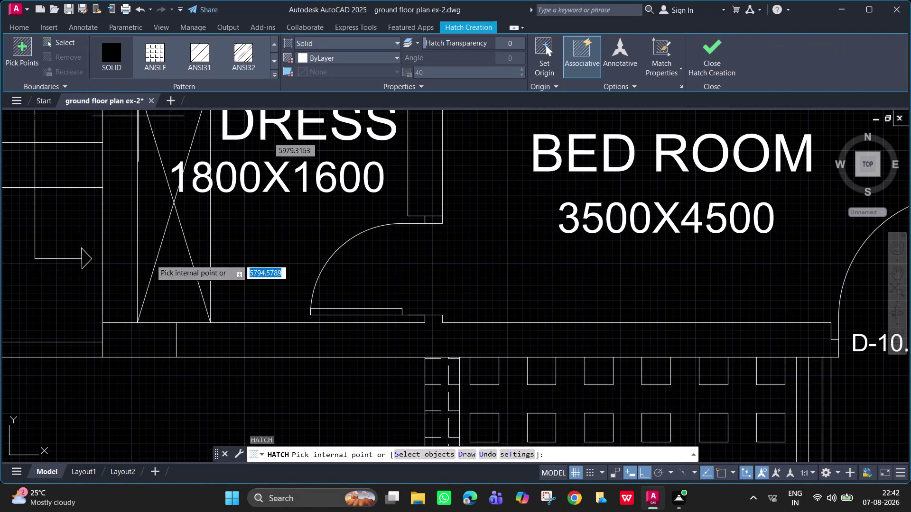
Abandon and undo the attempted fill of the long wall band.
click(145, 347)
key(Escape)
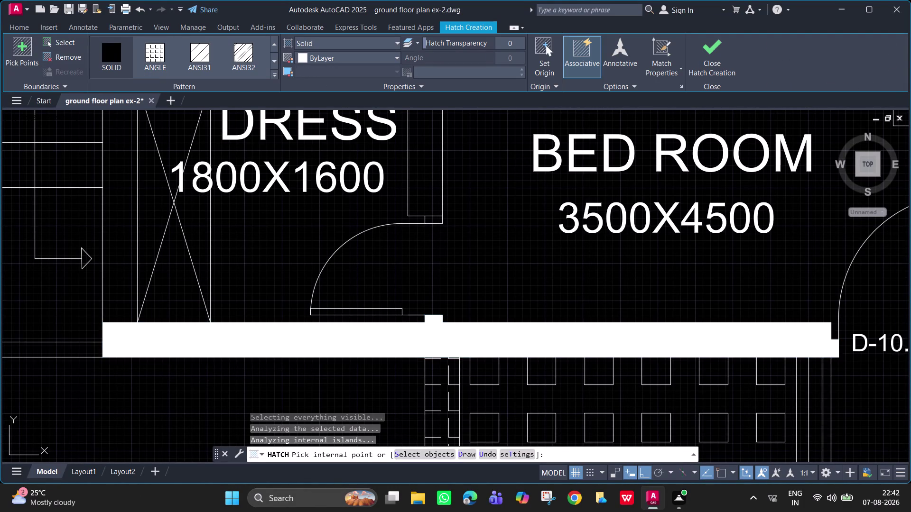
key(Escape)
key(Escape)
key(ctrl+z)
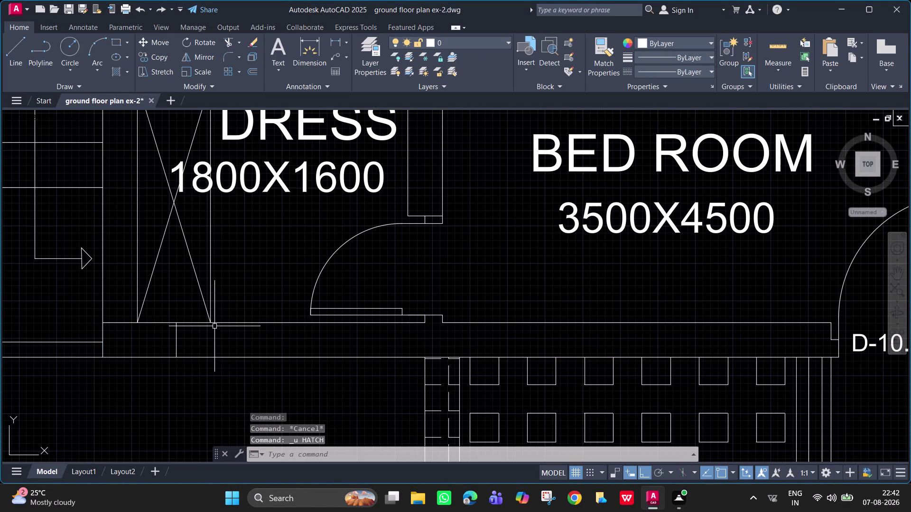
Extend a wall line at the zoomed-in wall corner with EX.
scroll(up, 3)
scroll(up, 3)
middle_drag(76, 351, 174, 375)
key(Escape)
key(e)
key(x)
key(space)
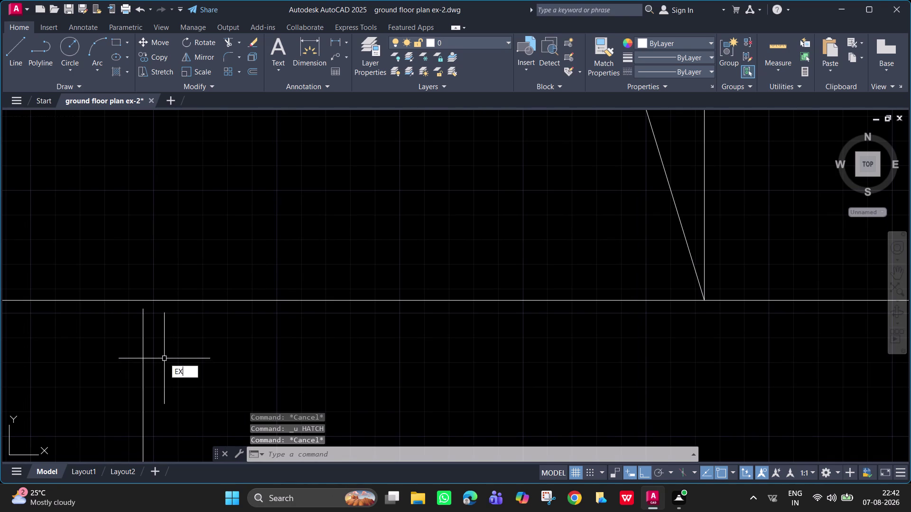
click(141, 340)
scroll(down, 3)
middle_drag(153, 386, 192, 189)
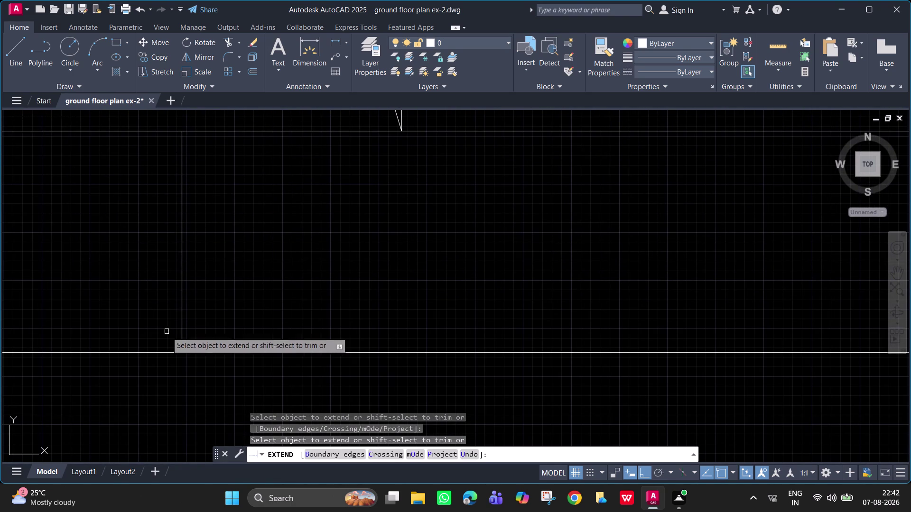
key(Escape)
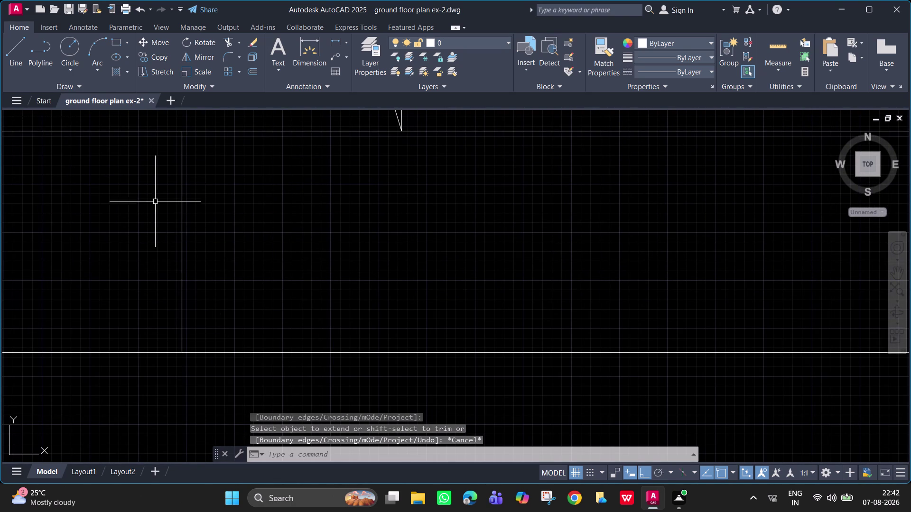
Fill the small wall gap below the dress room with a SOLID hatch.
text(H)
key(space)
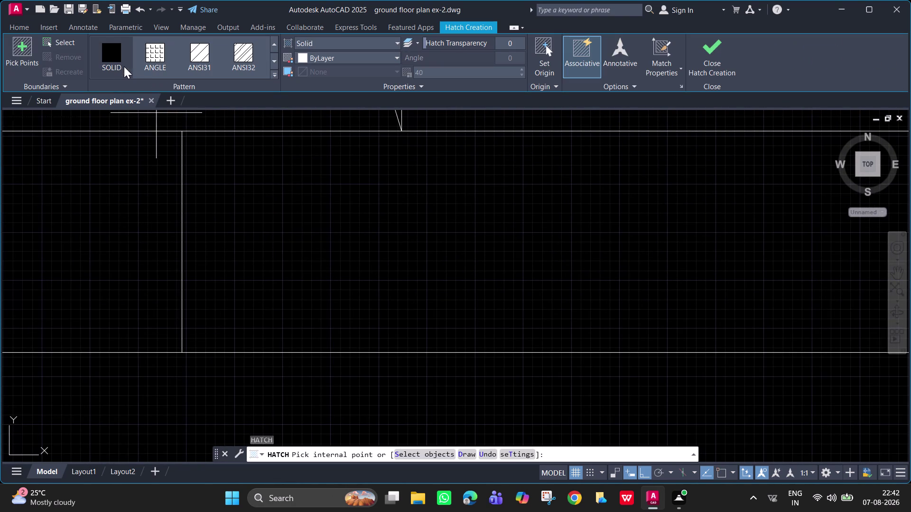
click(114, 62)
click(138, 217)
scroll(down, 3)
key(Escape)
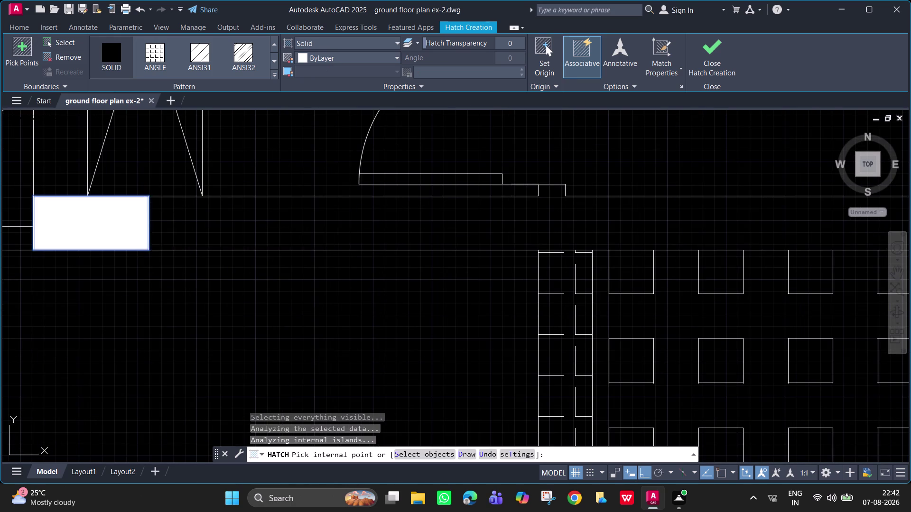
Pan across the plan to the bed room wall beside the wash basin.
scroll(down, 3)
middle_drag(447, 265, 385, 290)
middle_drag(697, 267, 550, 263)
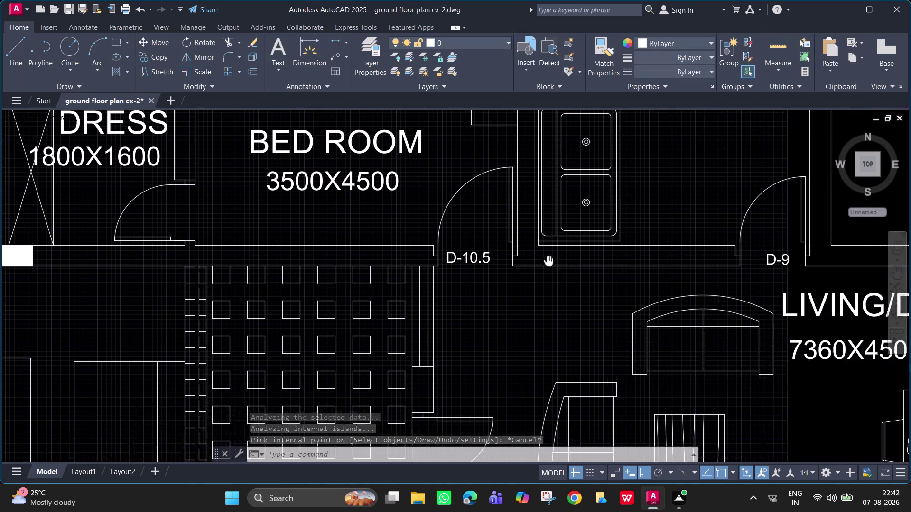
middle_drag(550, 263, 529, 343)
scroll(up, 3)
middle_drag(491, 334, 467, 379)
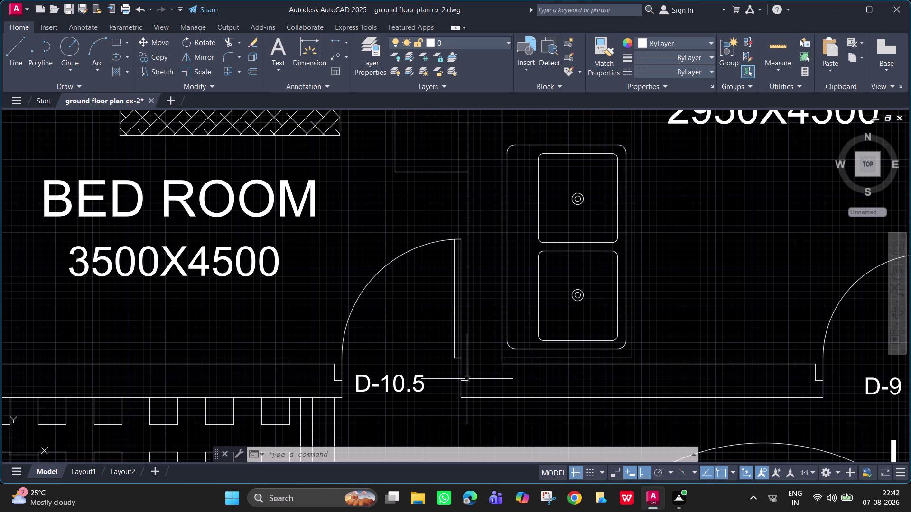
Draw a short wall line starting 260 from the wall corner, using TK tracking.
text(L TK)
key(space)
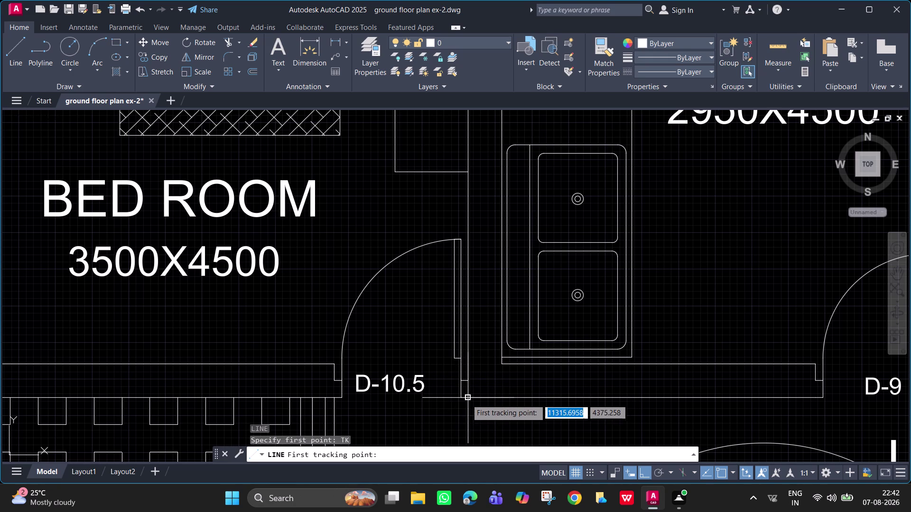
click(502, 364)
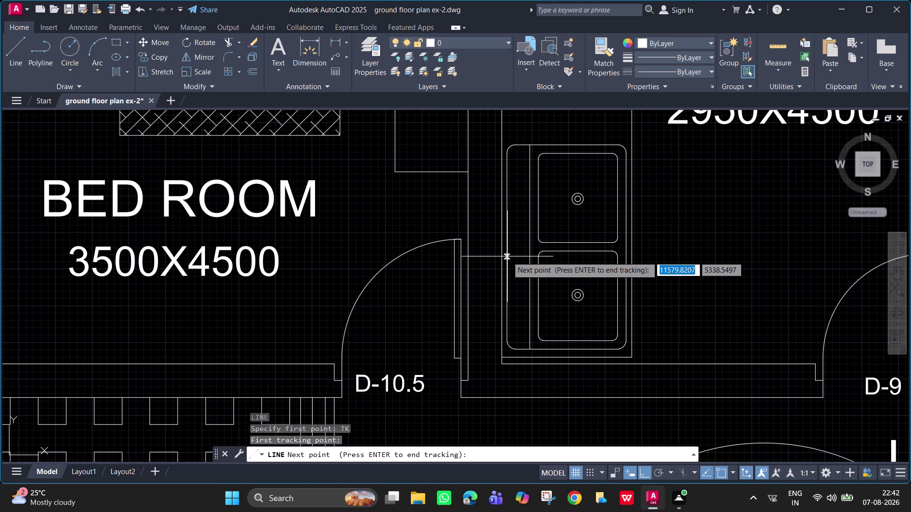
text(260)
key(Return)
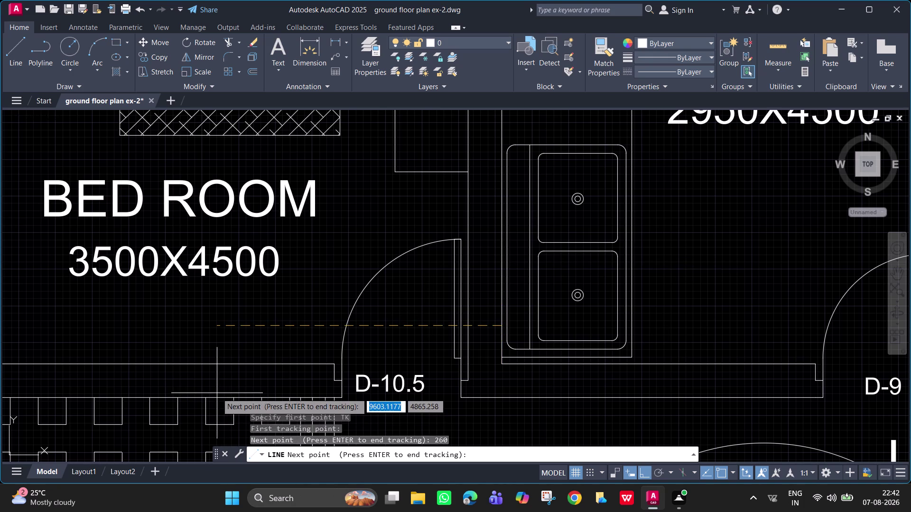
key(Return)
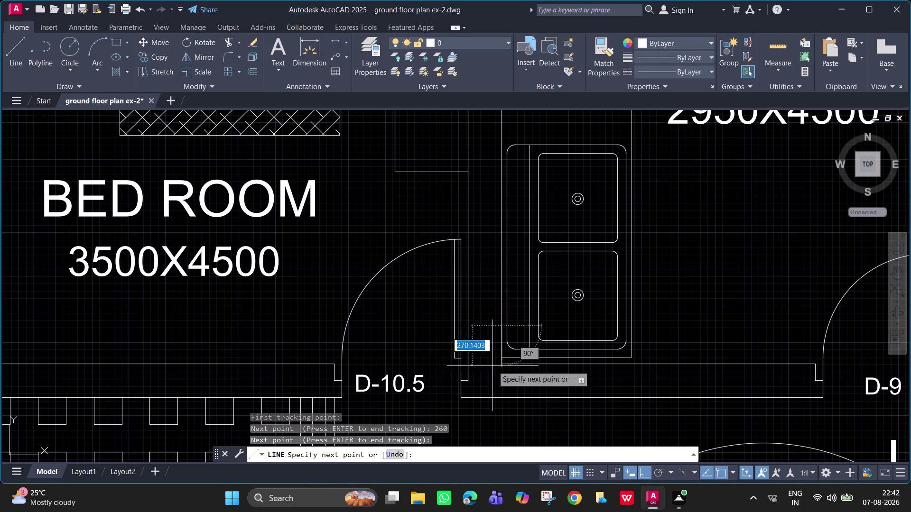
click(466, 325)
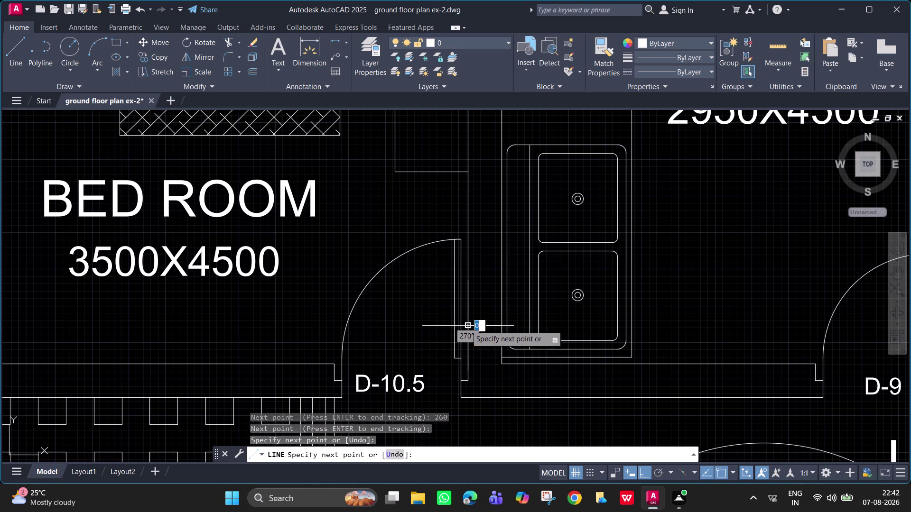
key(space)
Extend the new line to the wall and a wall line down to the D-9 opening.
key(e)
key(x)
key(space)
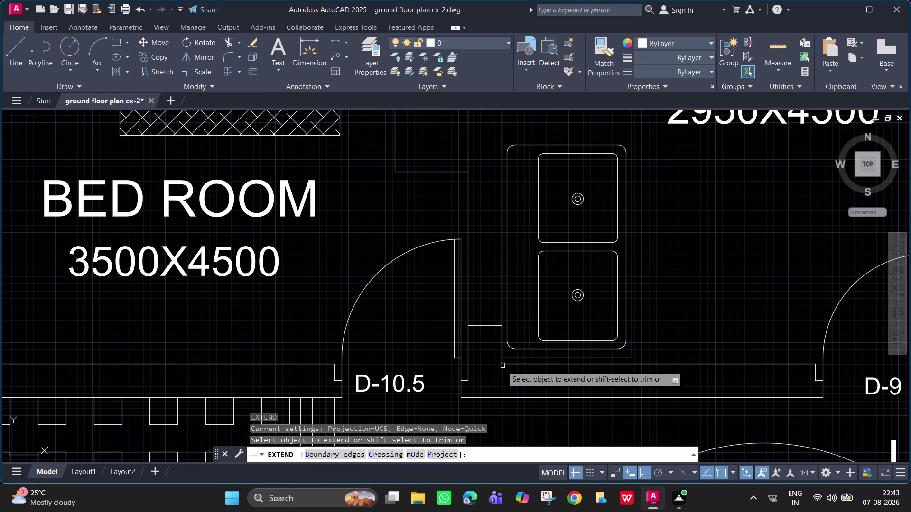
click(500, 349)
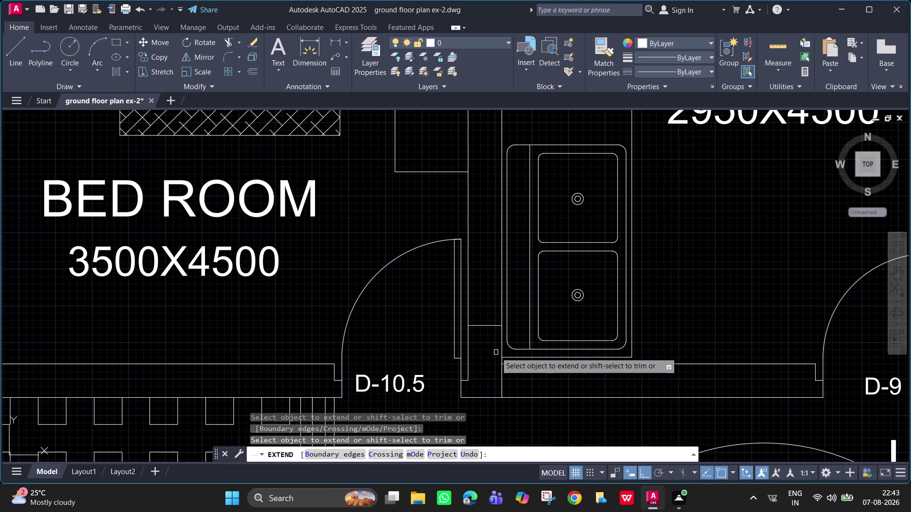
middle_drag(565, 336, 4, 279)
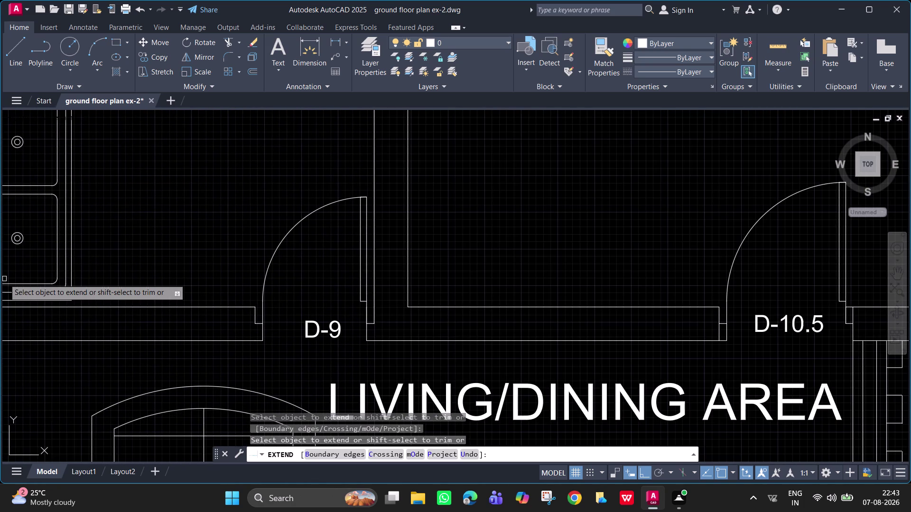
click(407, 296)
key(space)
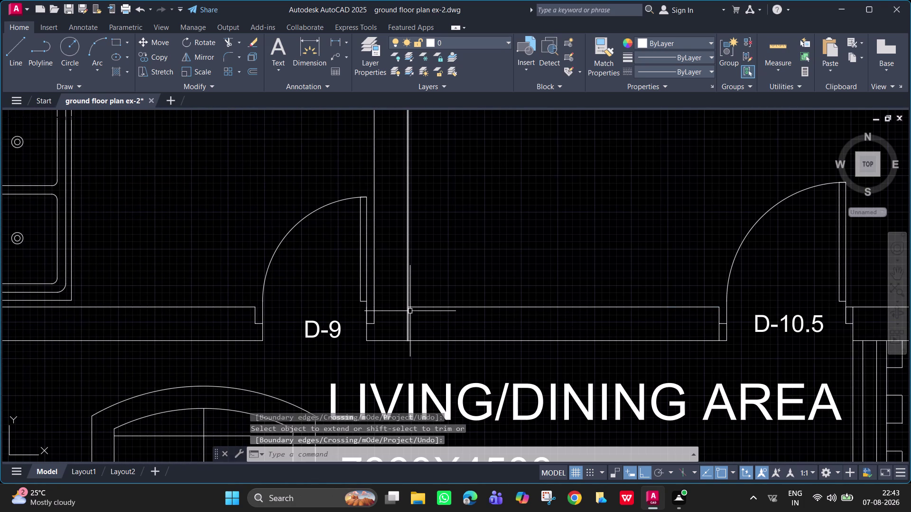
Close the wall end beside door D-9 with a line 260 from the corner.
key(l)
key(space)
text(TK)
key(space)
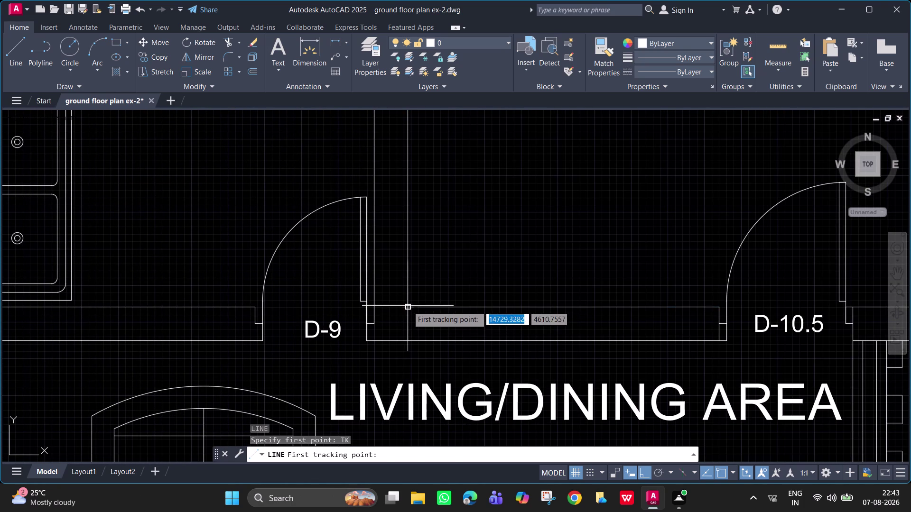
click(407, 306)
text(260)
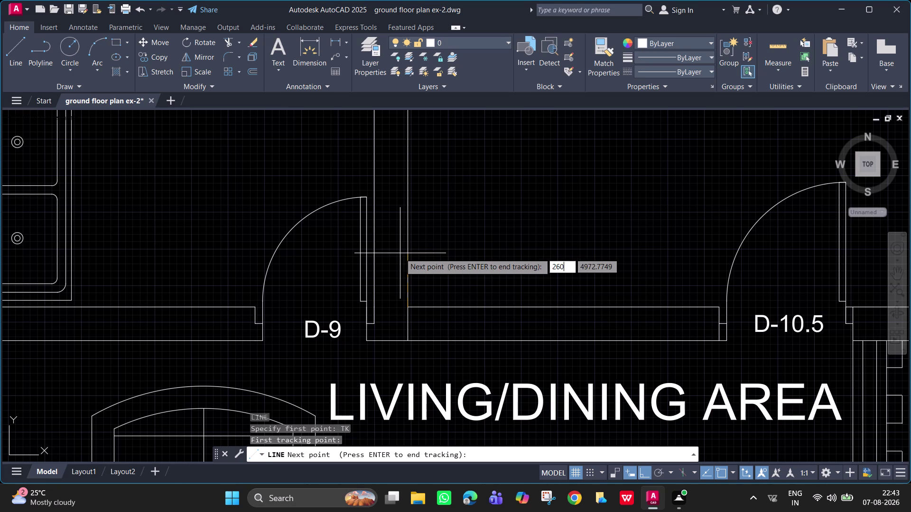
key(Return)
key(Return)
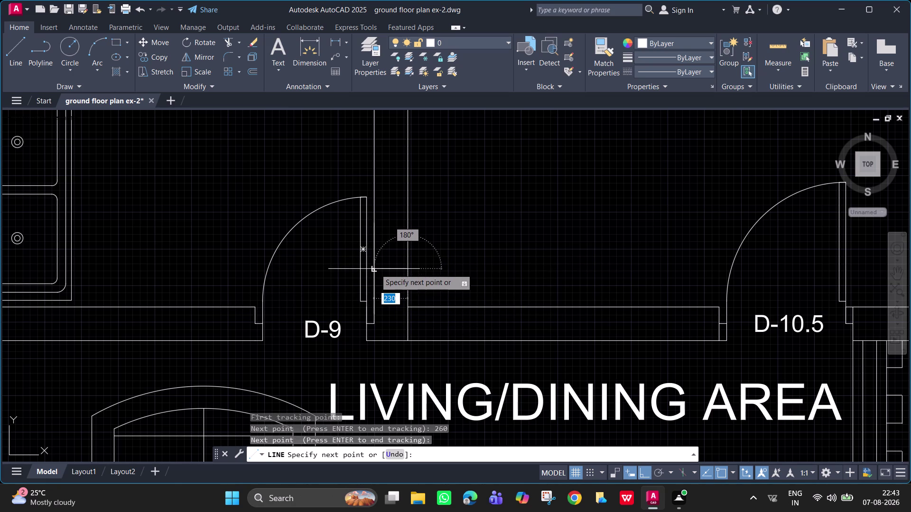
click(376, 269)
key(space)
Pan along the living area wall to the next D-10.5 door.
scroll(down, 3)
middle_drag(524, 287, 488, 280)
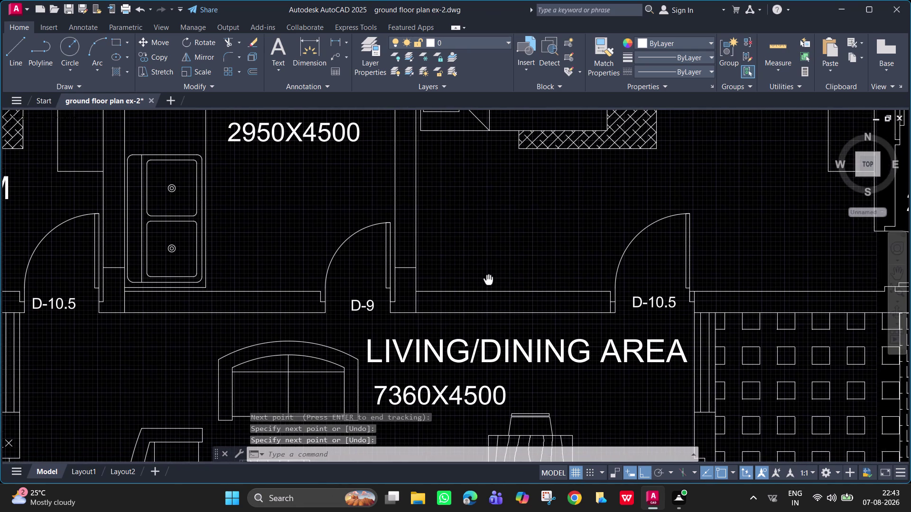
middle_drag(489, 280, 463, 277)
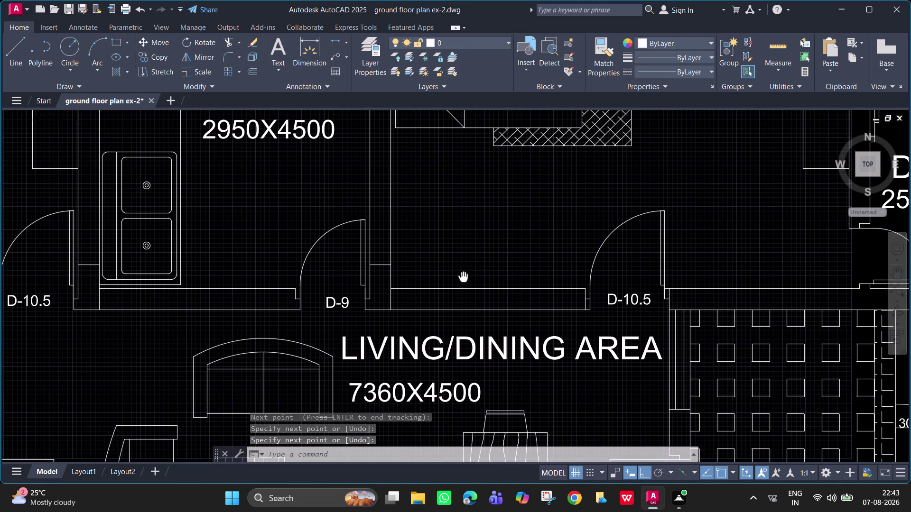
middle_drag(463, 277, 192, 288)
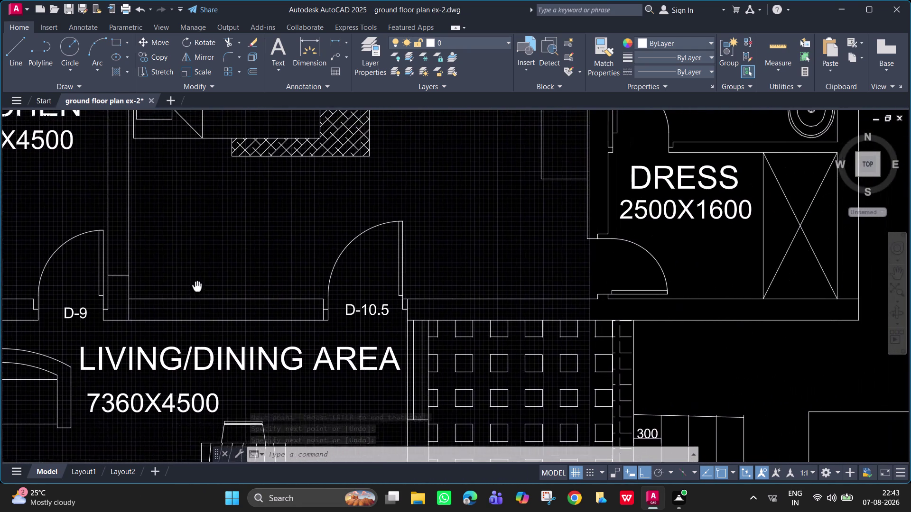
middle_drag(191, 288, 158, 301)
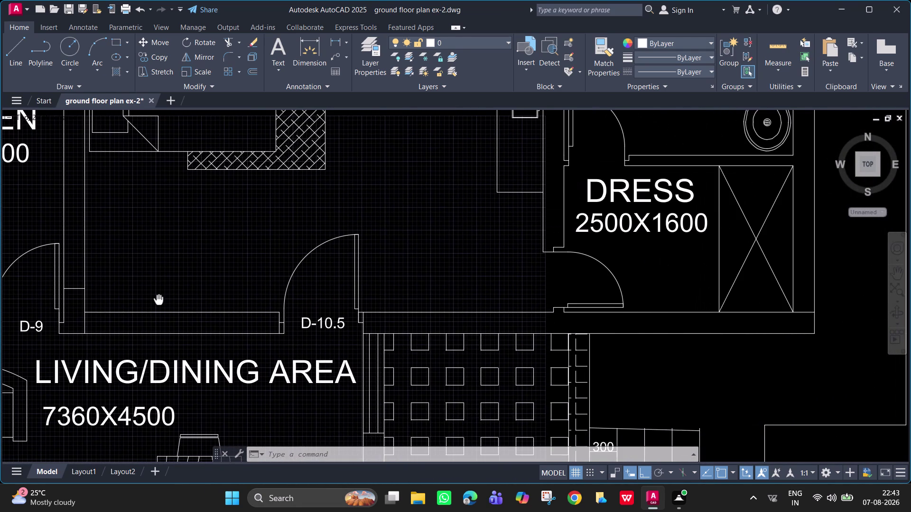
middle_drag(159, 300, 143, 300)
scroll(up, 3)
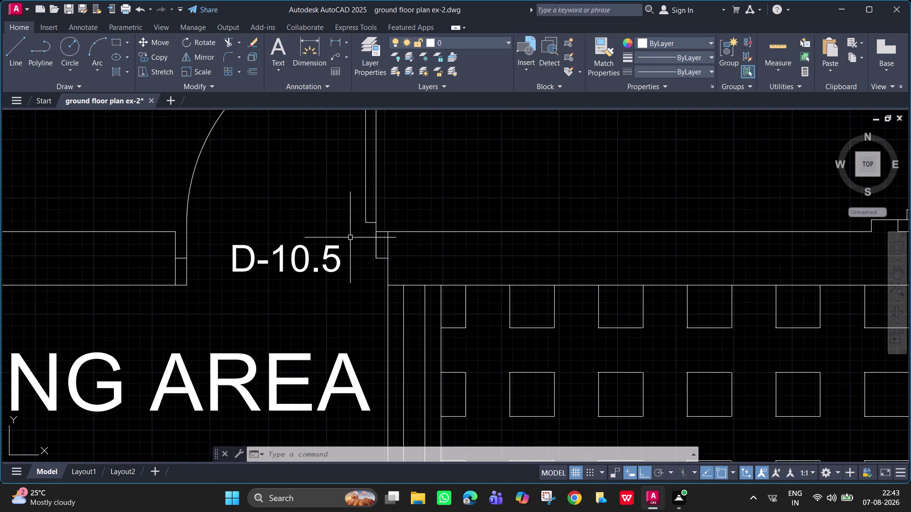
Begin a line tracked 260 from a corner, then cancel it.
key(l)
key(space)
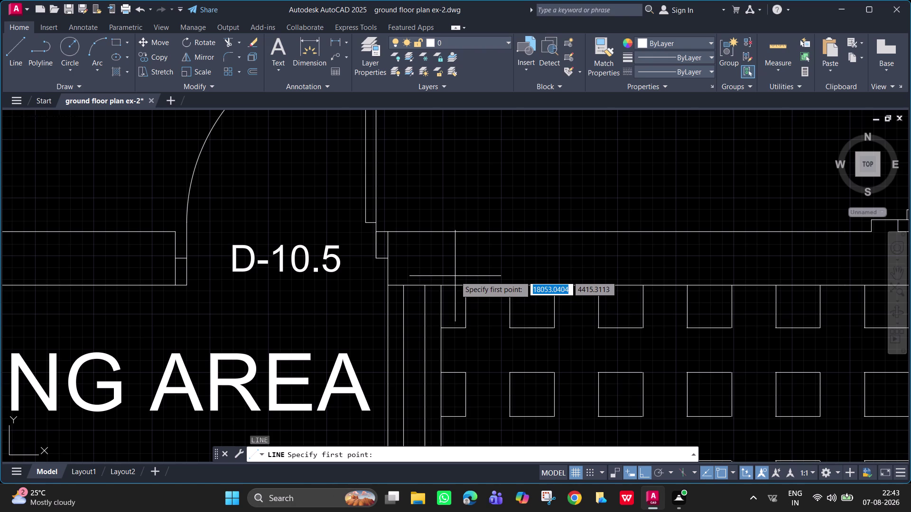
text(TK)
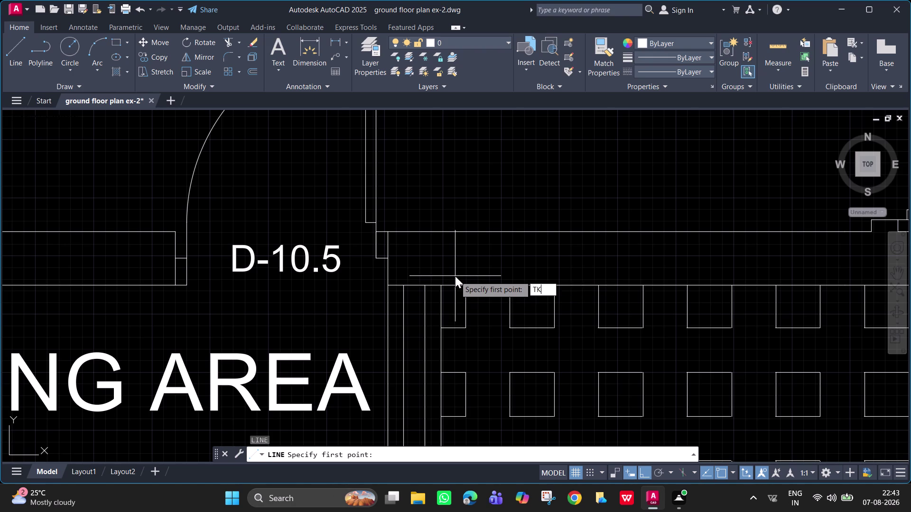
key(Return)
text(260)
key(Return)
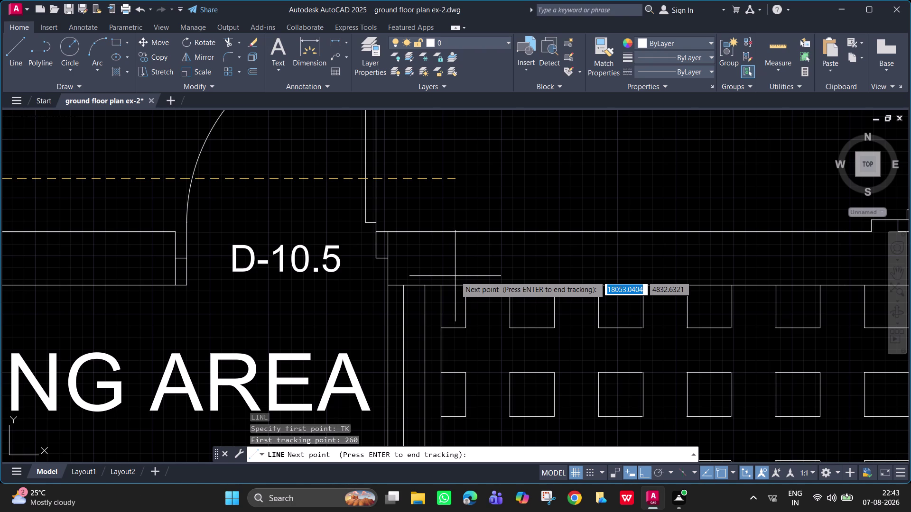
key(Escape)
Draw a cross line 260 from the wall corner beside the D-10.5 door.
text(L)
key(space)
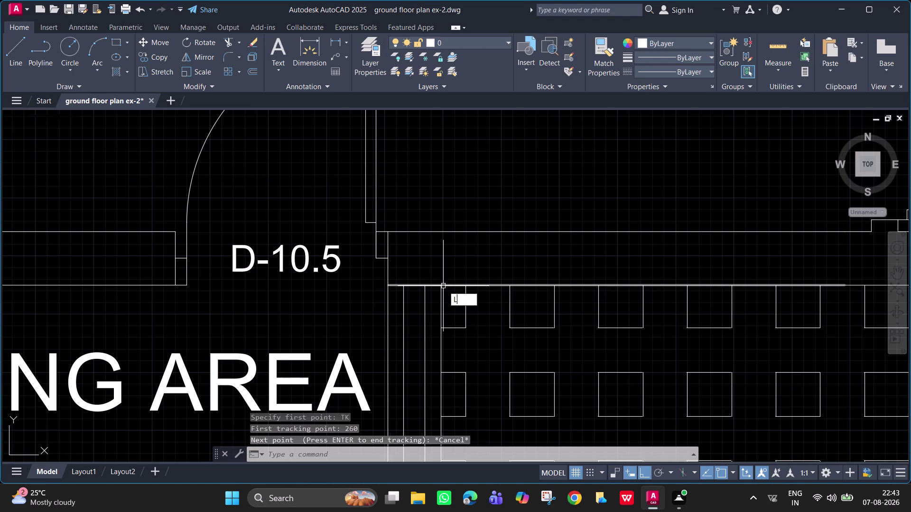
text(TK)
key(space)
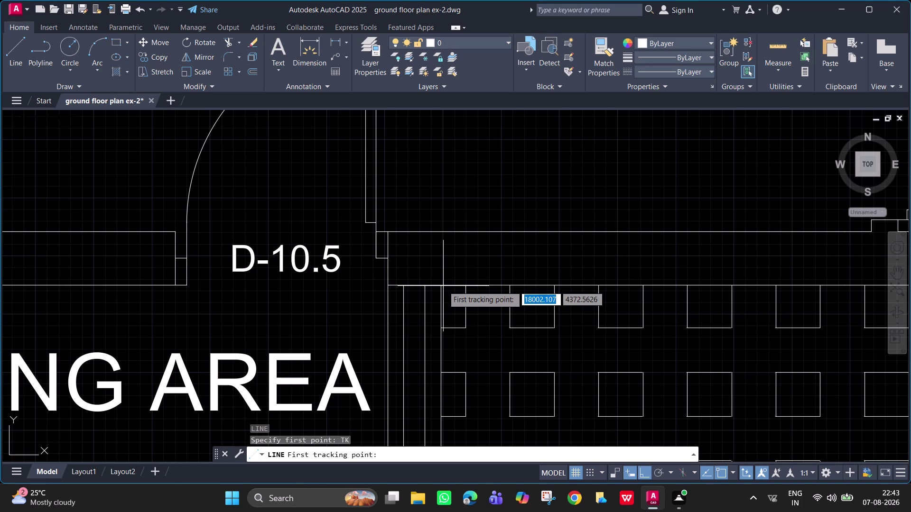
click(439, 286)
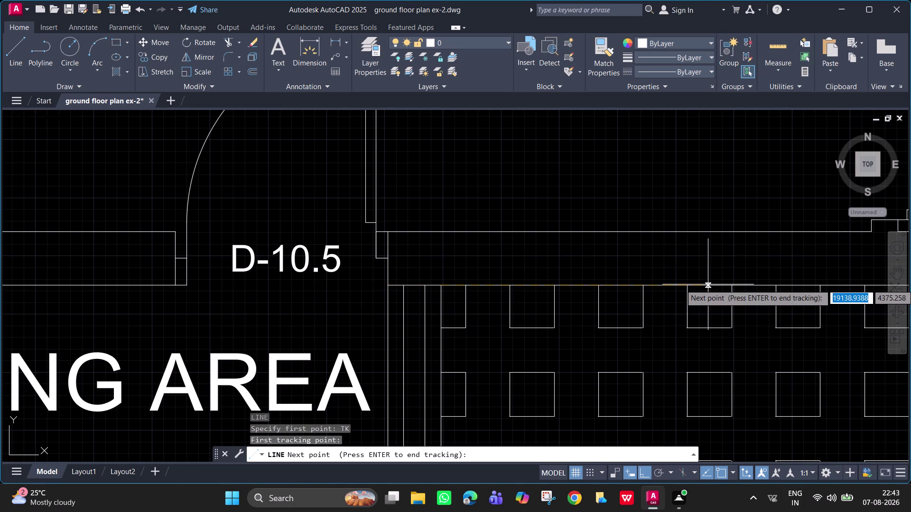
text(260)
key(Return)
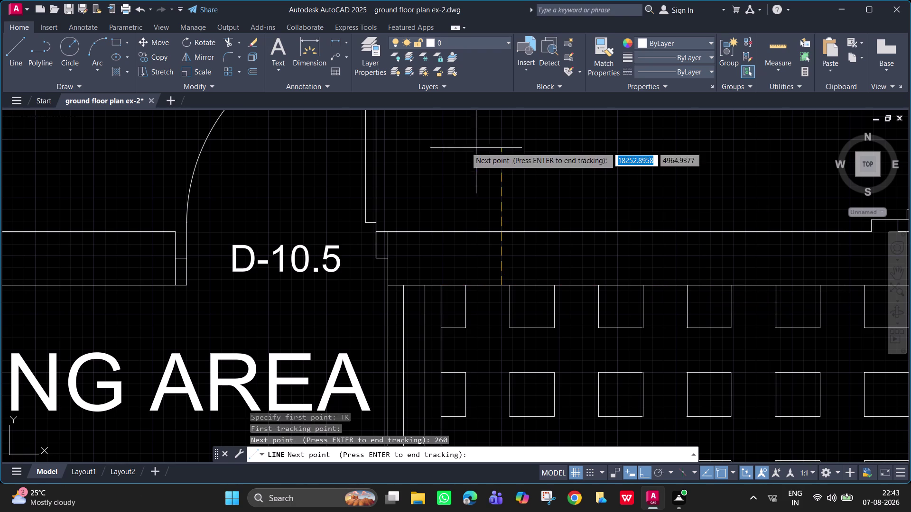
key(Return)
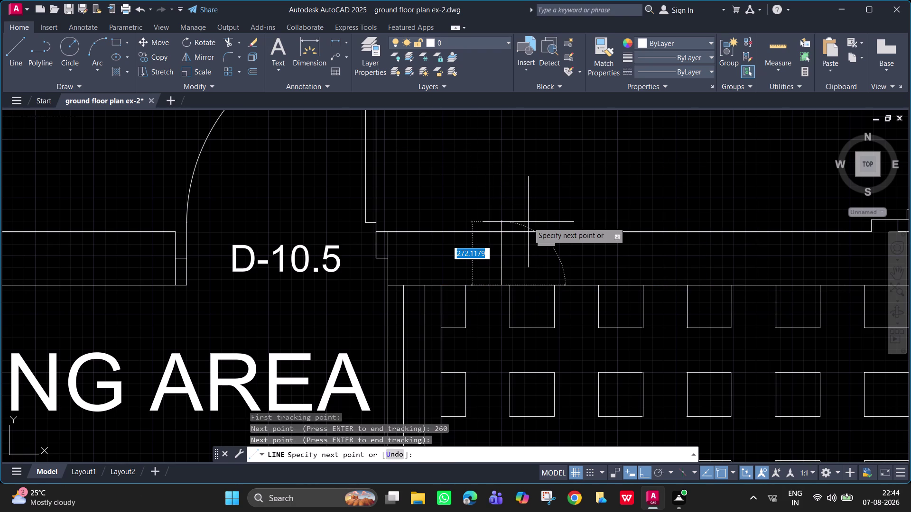
click(501, 231)
key(Escape)
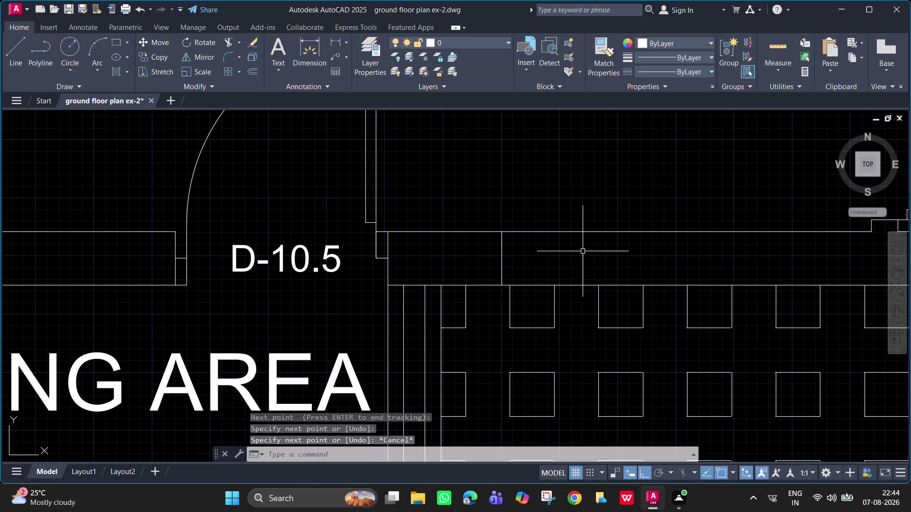
Cut the wall strip below the dress room with a line 260 from its corner.
scroll(down, 3)
middle_drag(685, 270, 245, 279)
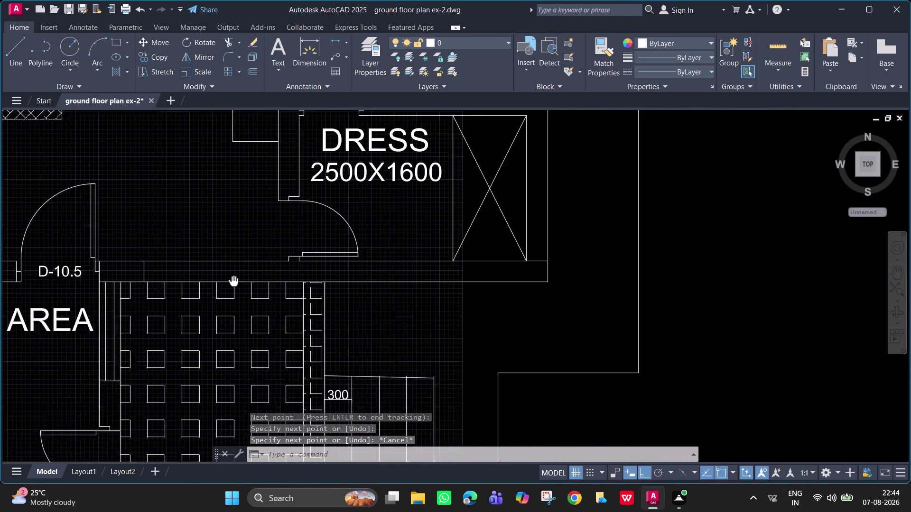
middle_drag(246, 280, 250, 280)
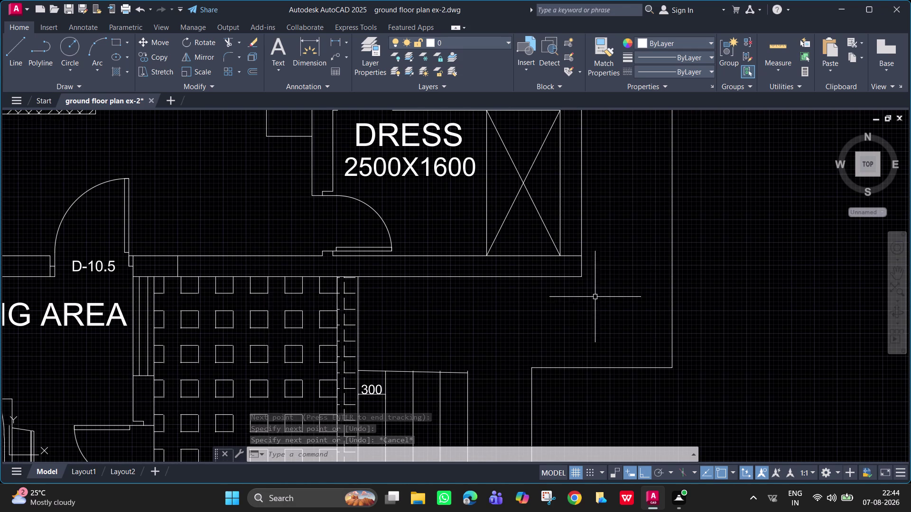
scroll(up, 3)
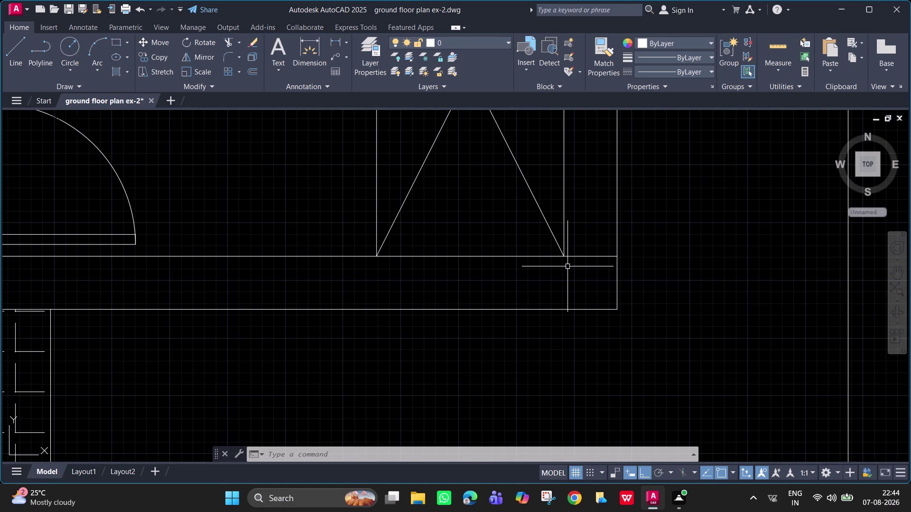
key(l)
key(space)
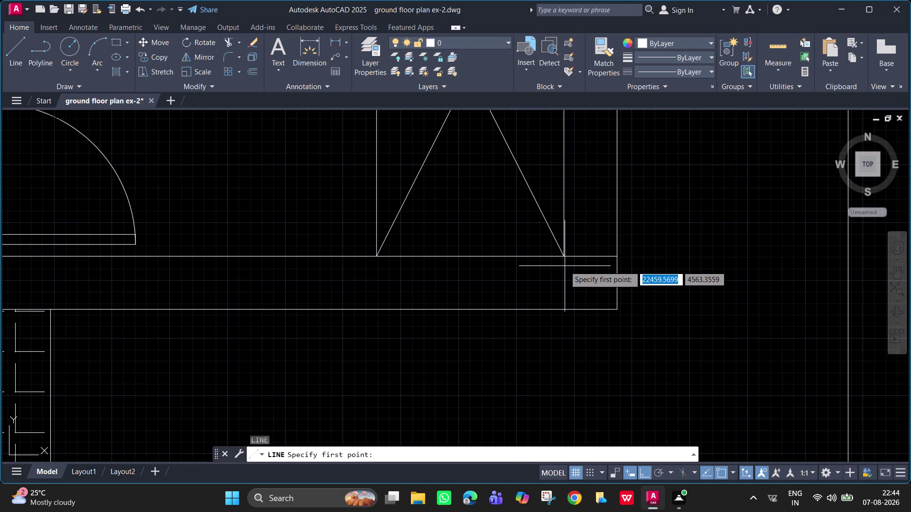
text(TK)
key(space)
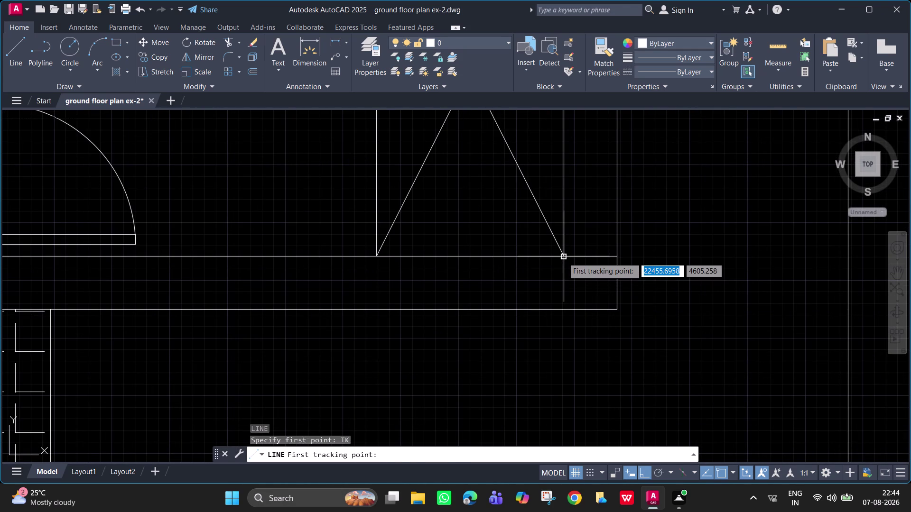
click(563, 258)
text(260)
key(Return)
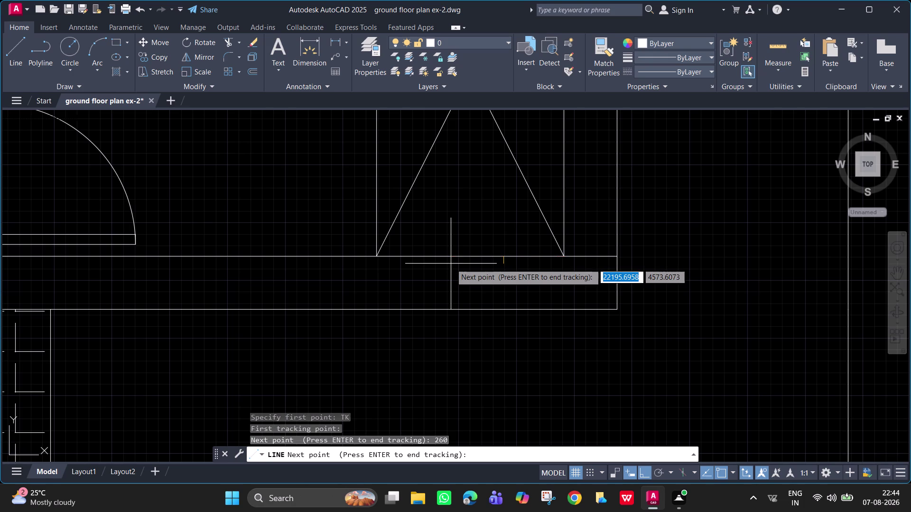
key(Return)
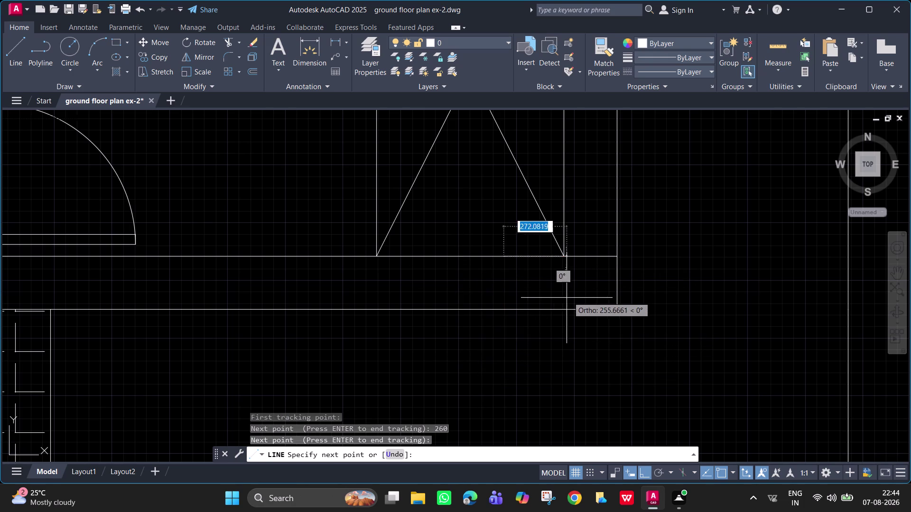
click(504, 309)
key(space)
scroll(down, 3)
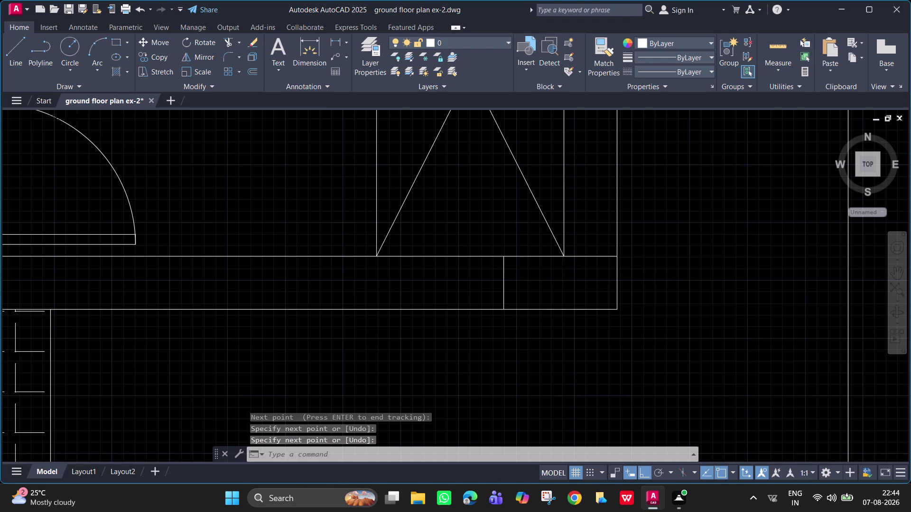
scroll(down, 3)
SOLID-hatch the wall-end blocks by the dress room and the D-10.5, D-9 and bed room doors.
text(H)
key(space)
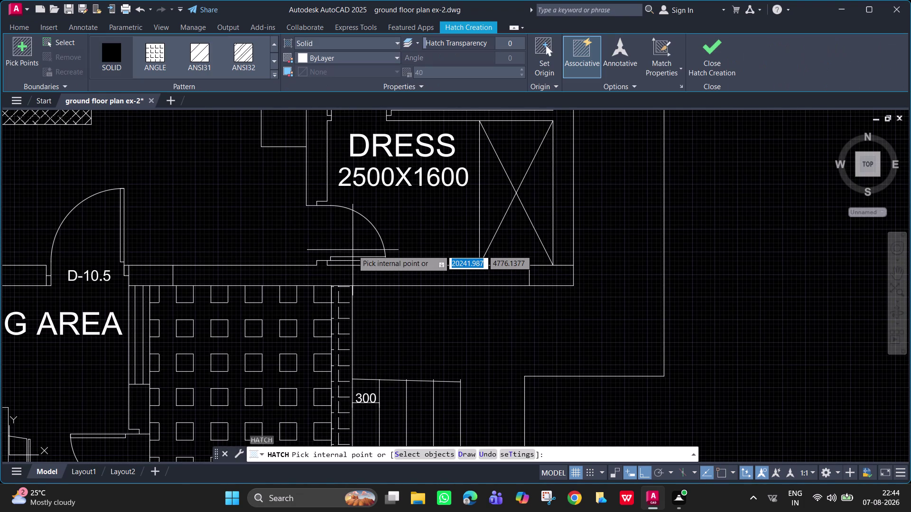
click(110, 60)
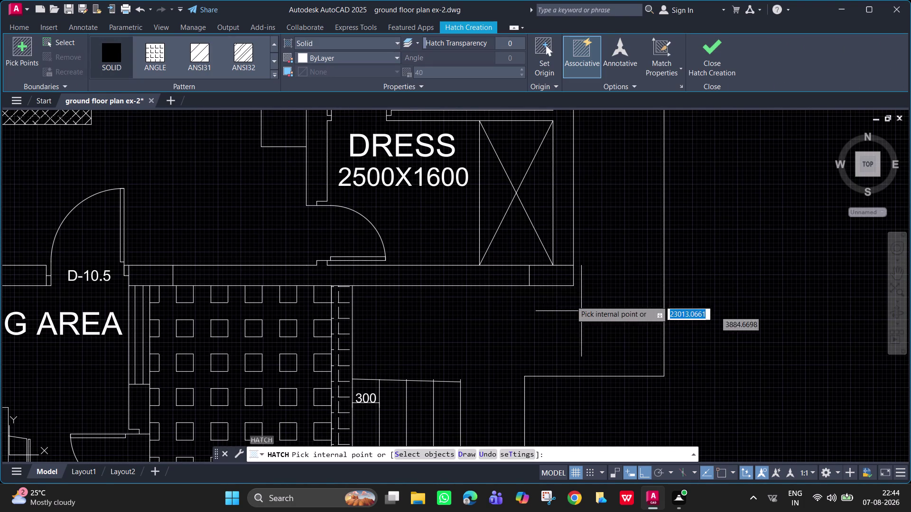
click(552, 284)
middle_drag(131, 261, 329, 258)
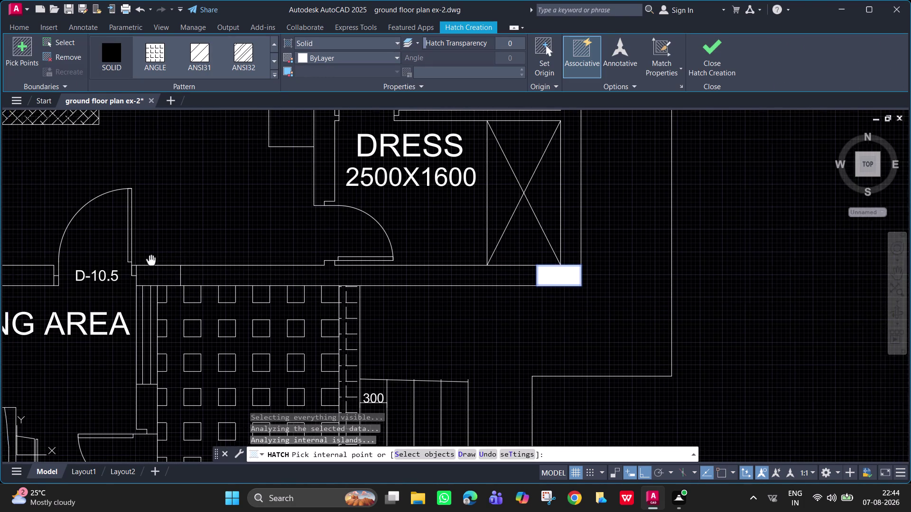
middle_drag(329, 257, 484, 257)
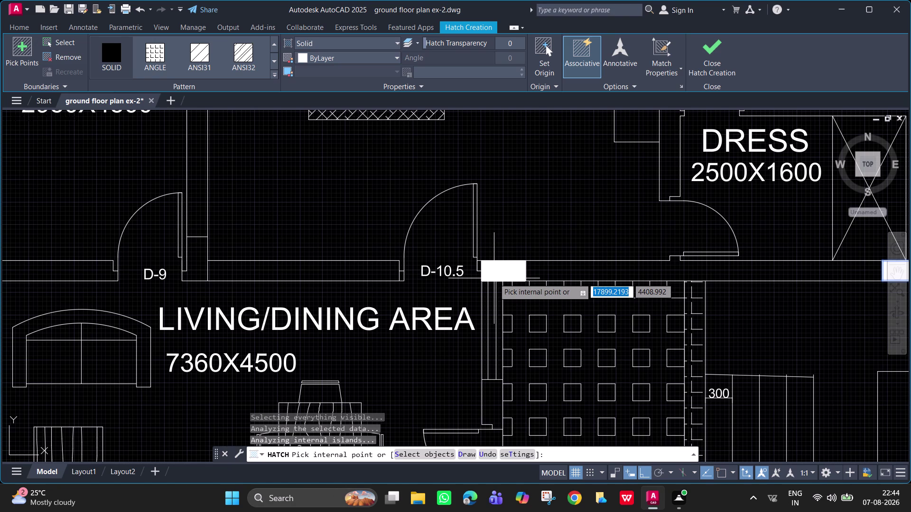
click(494, 278)
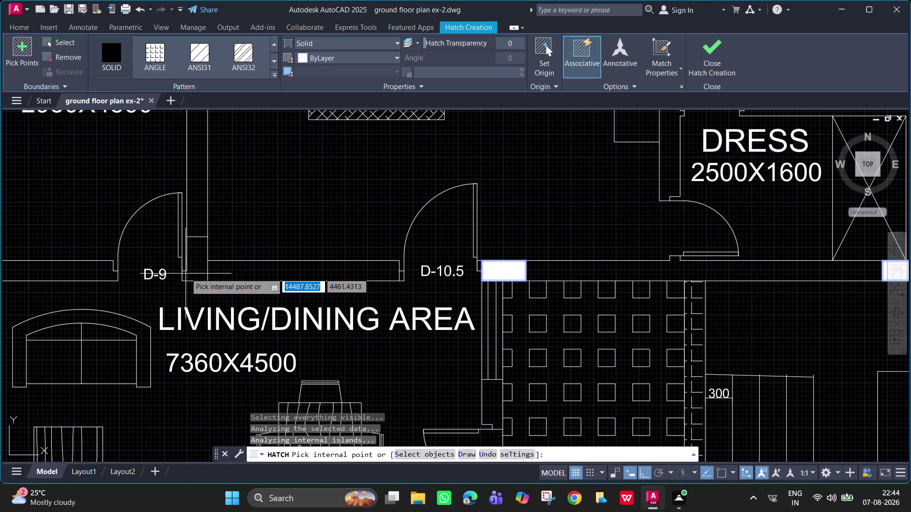
click(193, 271)
middle_drag(199, 264, 815, 314)
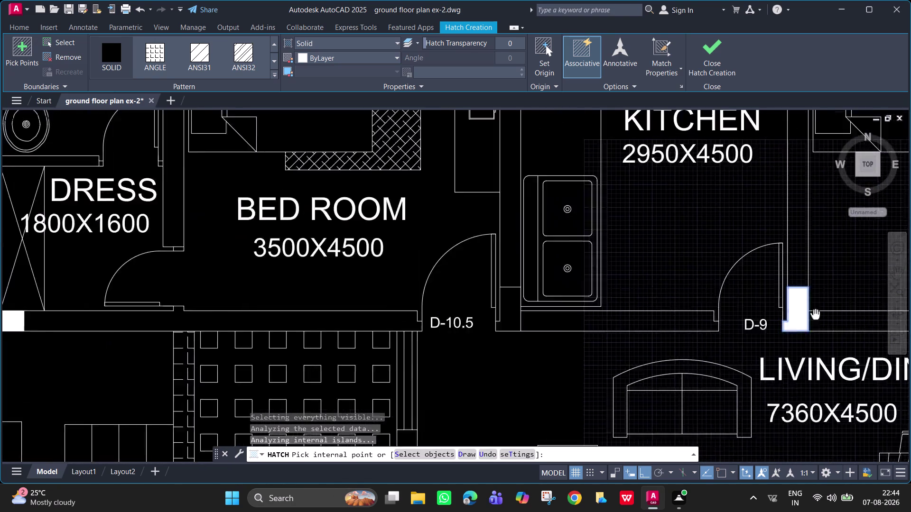
middle_drag(815, 314, 910, 318)
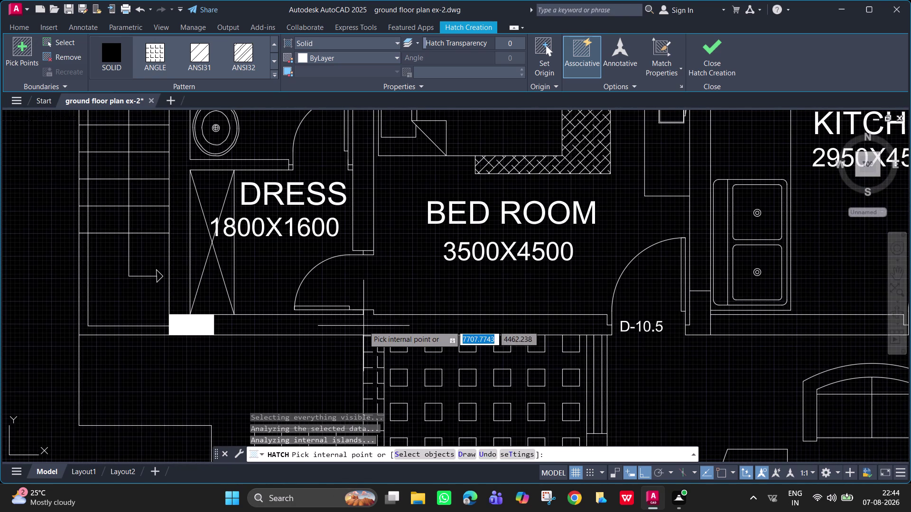
click(707, 302)
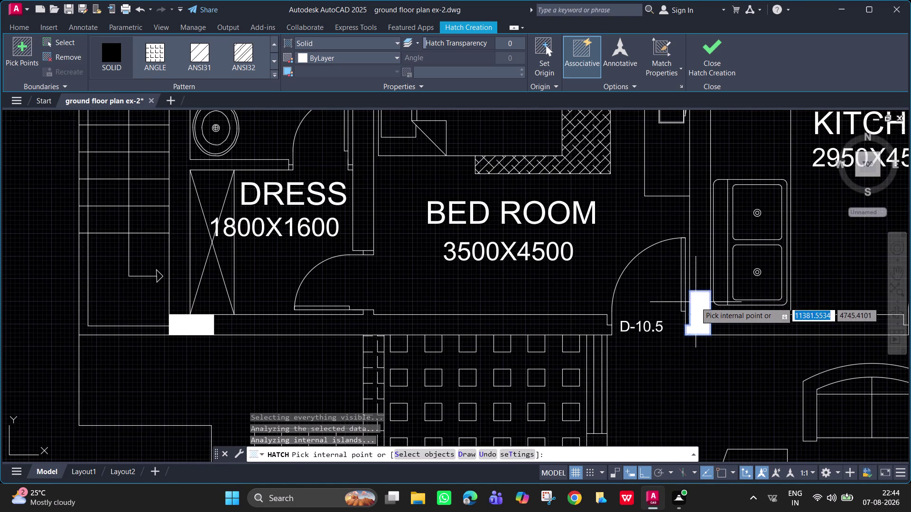
scroll(down, 3)
key(Escape)
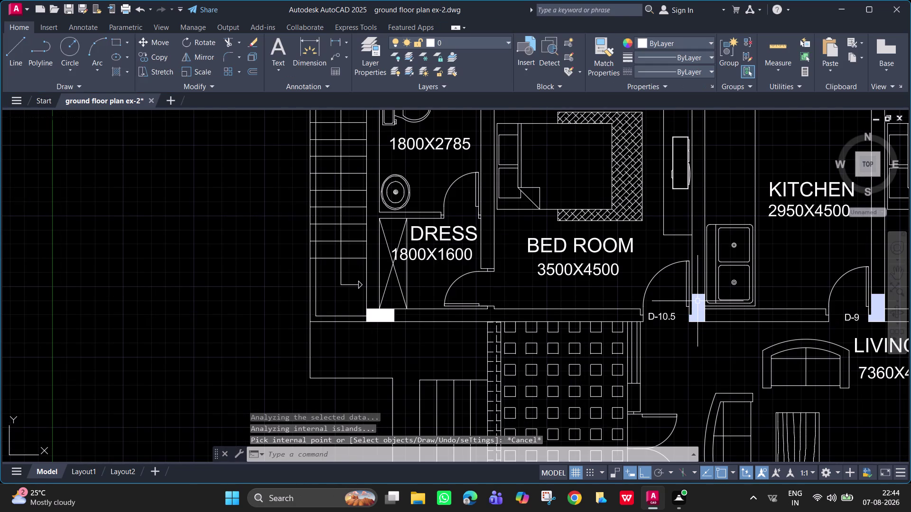
middle_drag(673, 363, 554, 213)
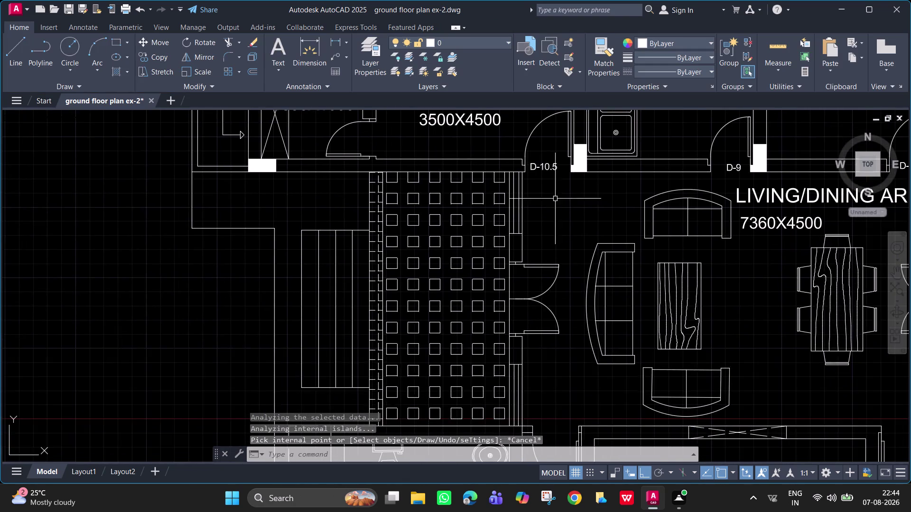
scroll(down, 3)
scroll(down, 3)
middle_drag(725, 351, 515, 326)
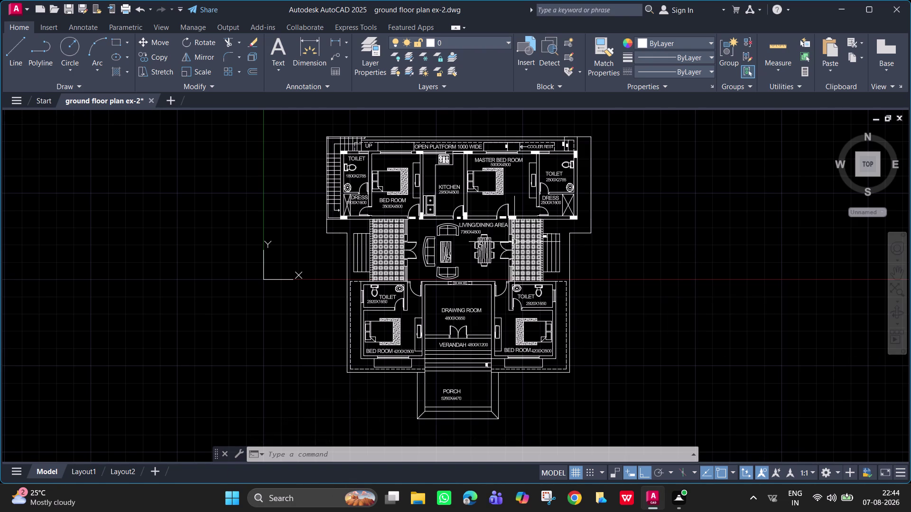
scroll(up, 3)
scroll(up, 3)
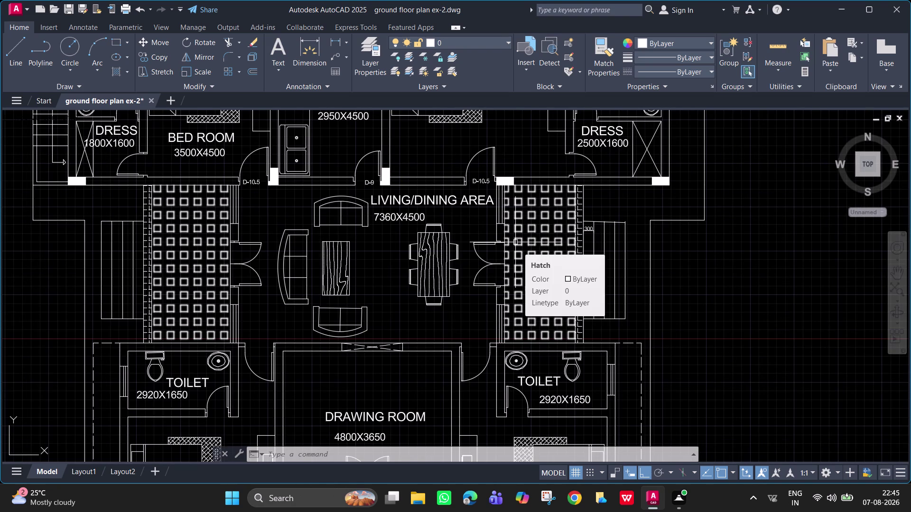
scroll(down, 3)
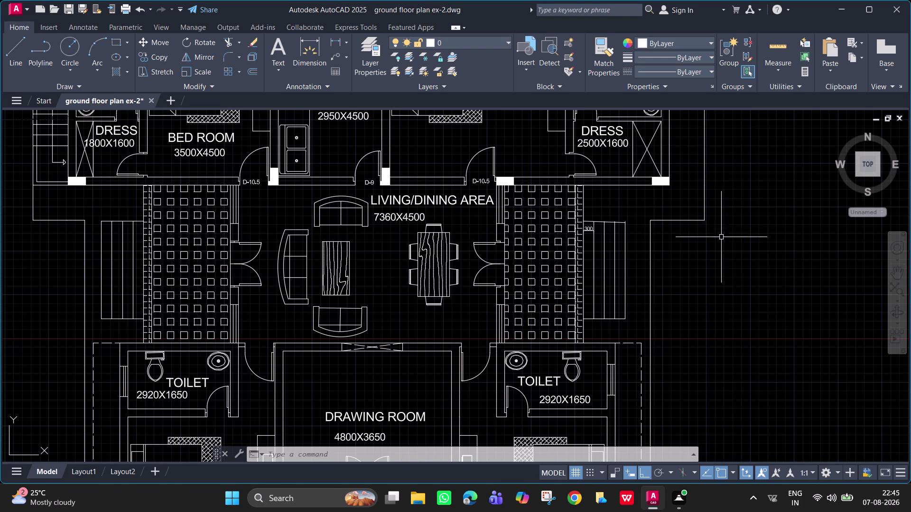
middle_drag(728, 284, 732, 320)
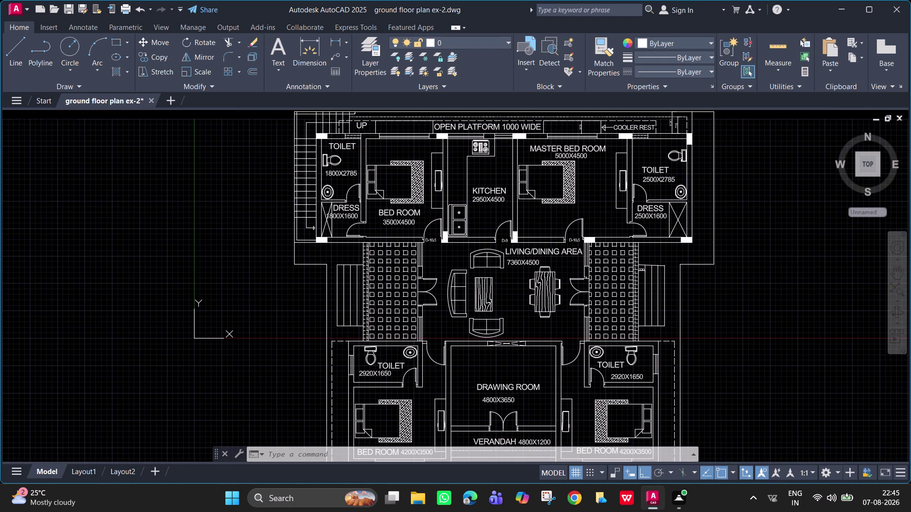
scroll(up, 3)
middle_drag(534, 304, 534, 287)
middle_drag(527, 329, 537, 280)
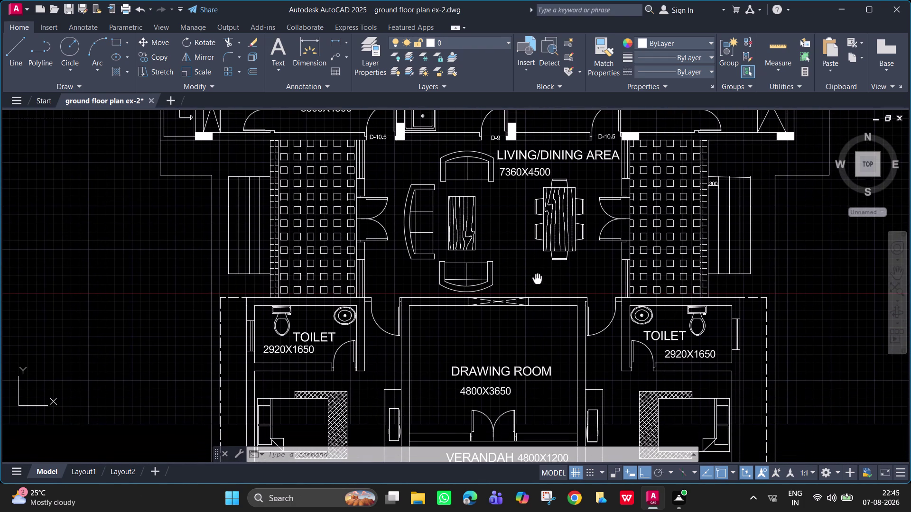
middle_drag(537, 280, 537, 282)
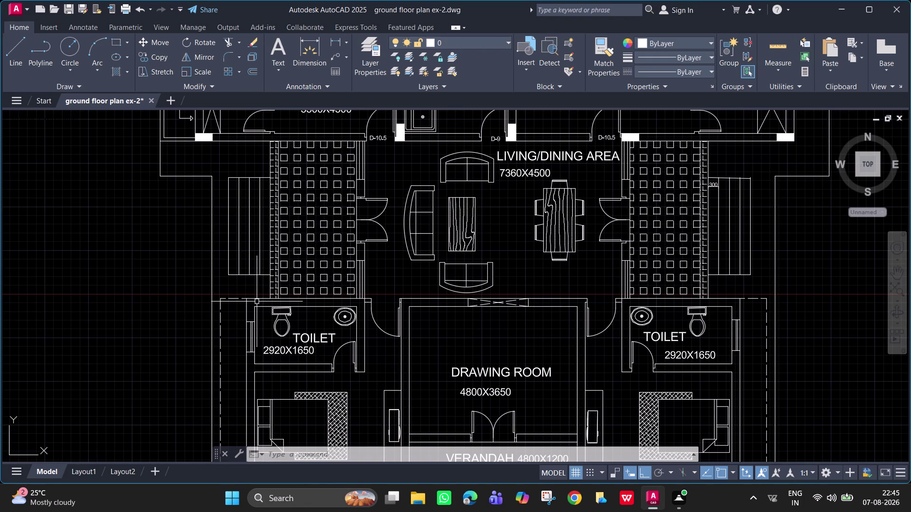
Draw a short wall line 260 from the toilet wall corner.
text(L)
key(space)
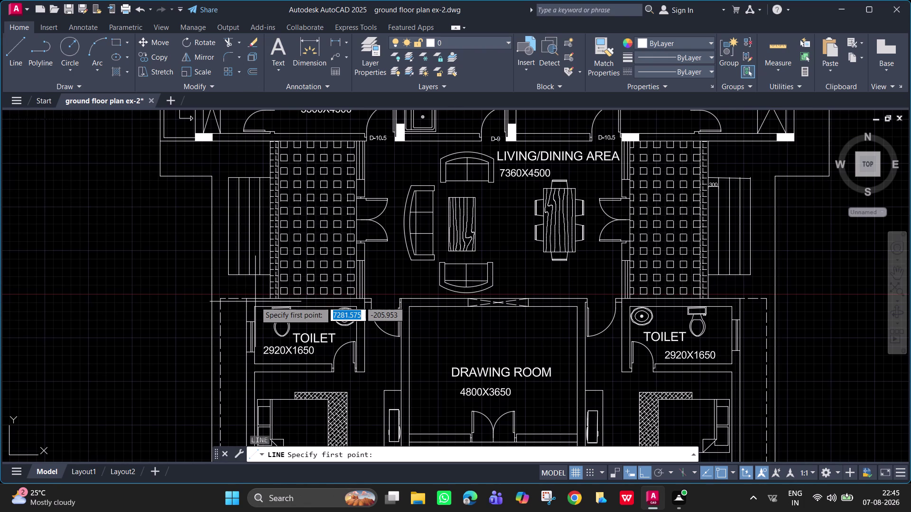
text(TK)
key(space)
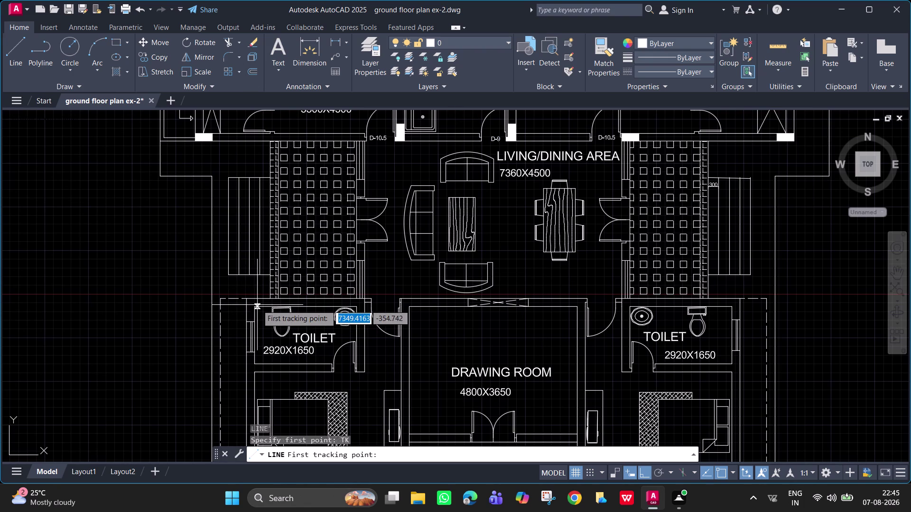
click(255, 305)
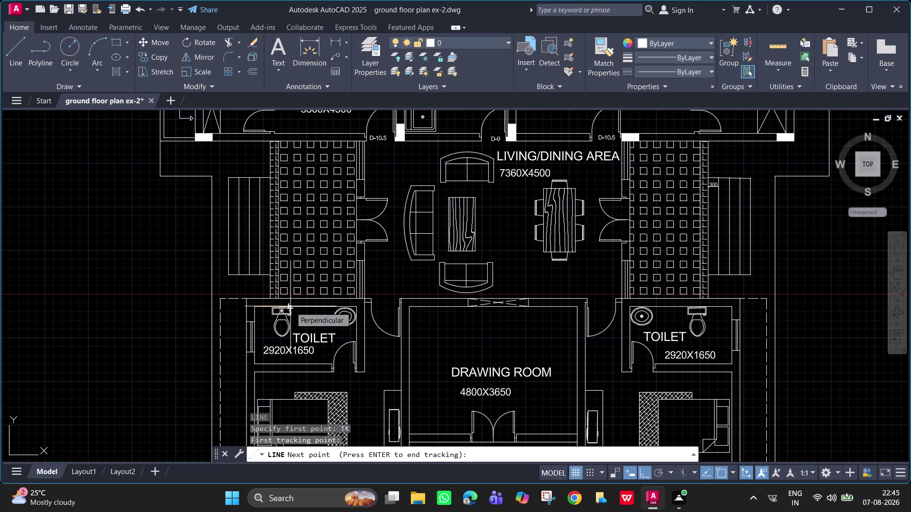
text(260)
key(Return)
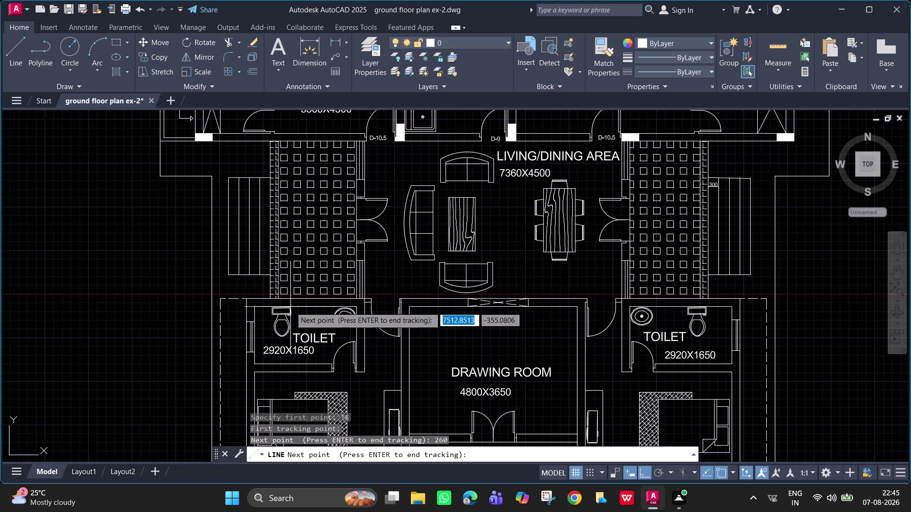
key(Return)
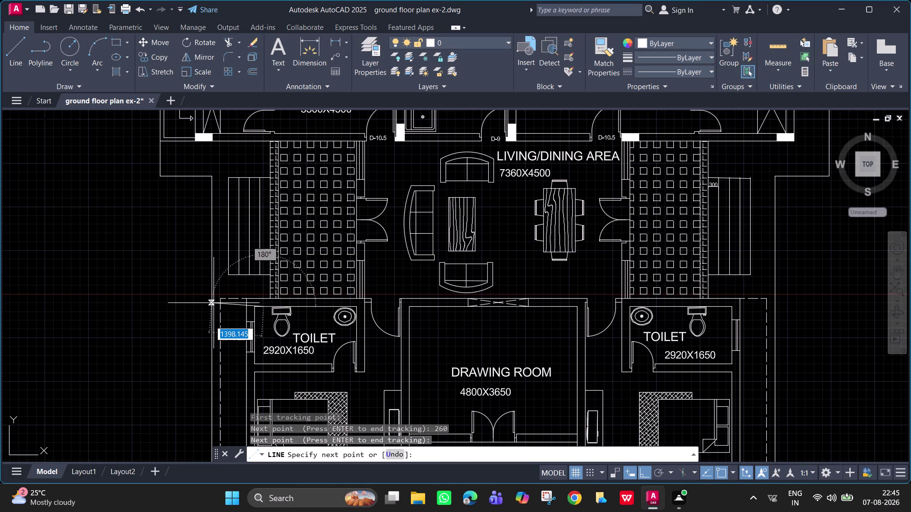
scroll(up, 3)
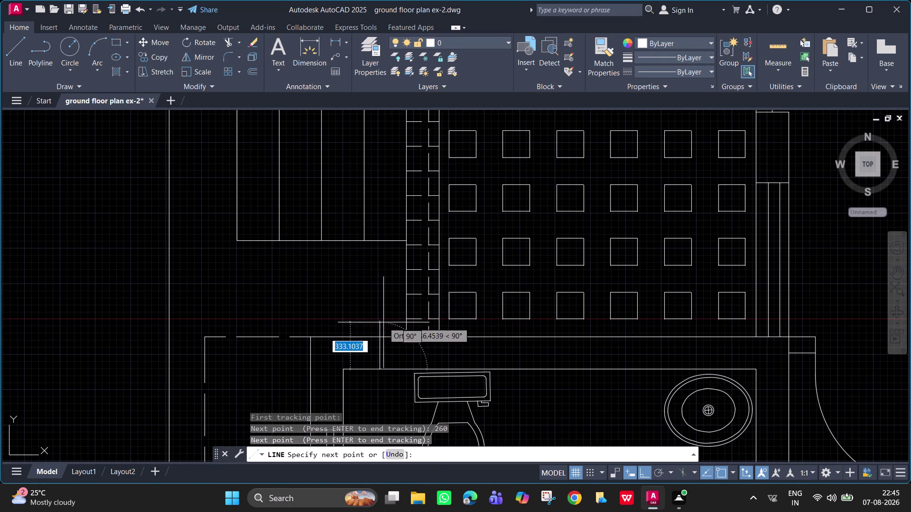
click(378, 338)
key(space)
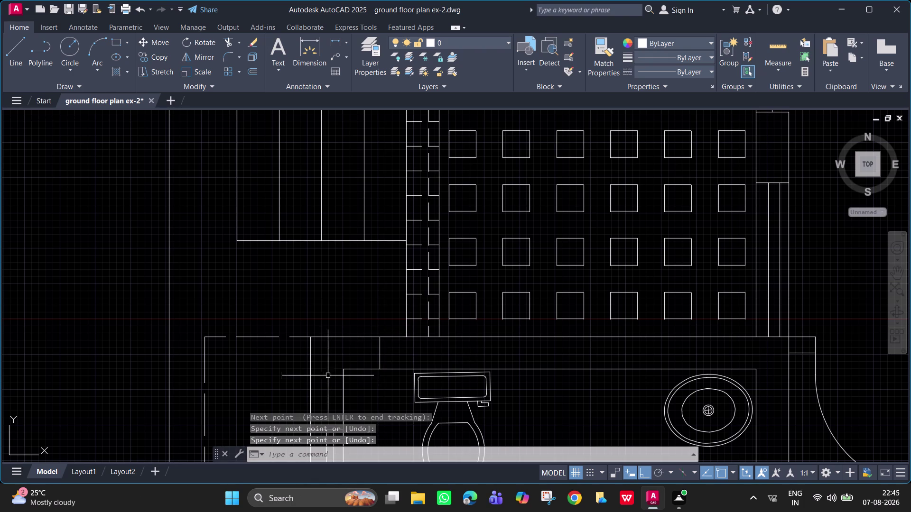
Extend the inner wall line and the lower wall line to meet the jamb.
key(e)
text(X)
key(space)
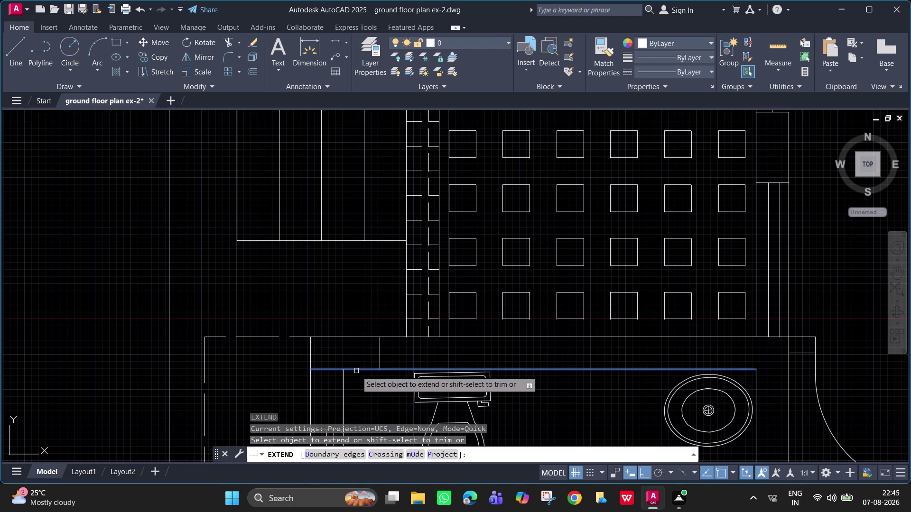
click(356, 371)
scroll(down, 3)
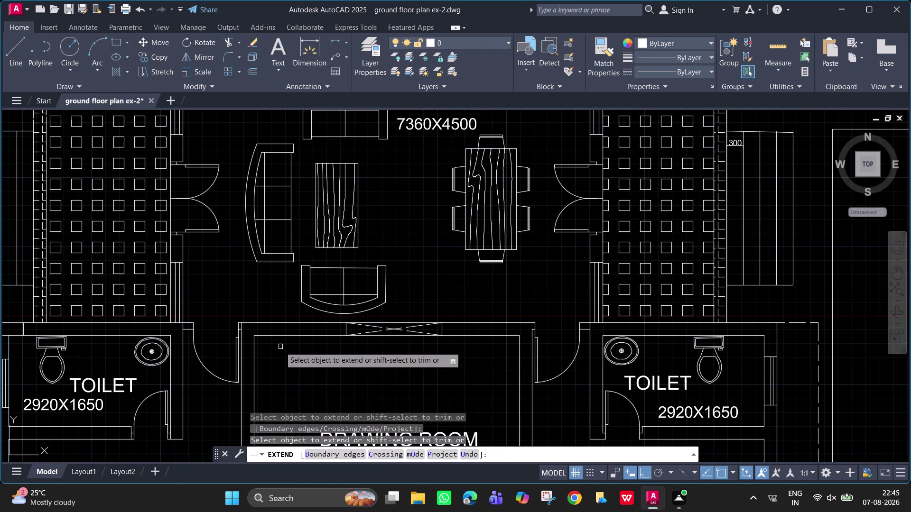
scroll(up, 3)
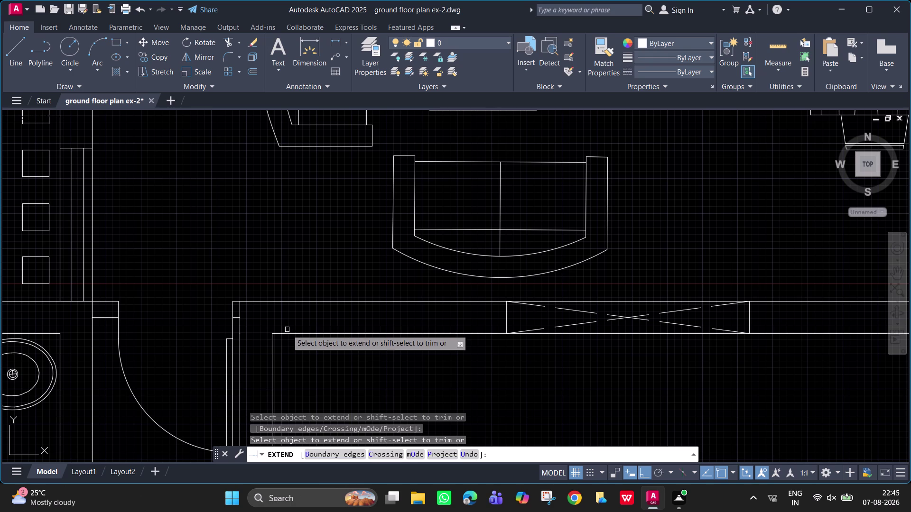
click(290, 333)
key(space)
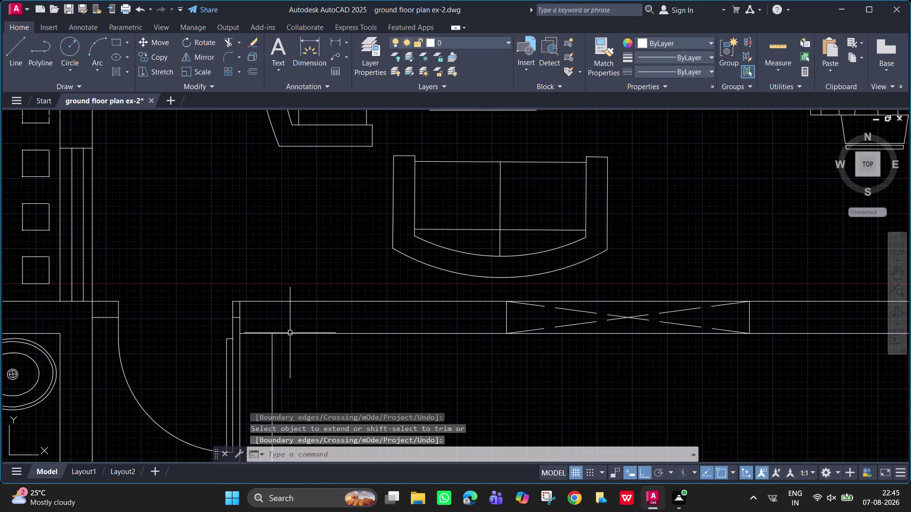
Draw the jamb line 260 from the wall corner up to the wall.
text(L TK)
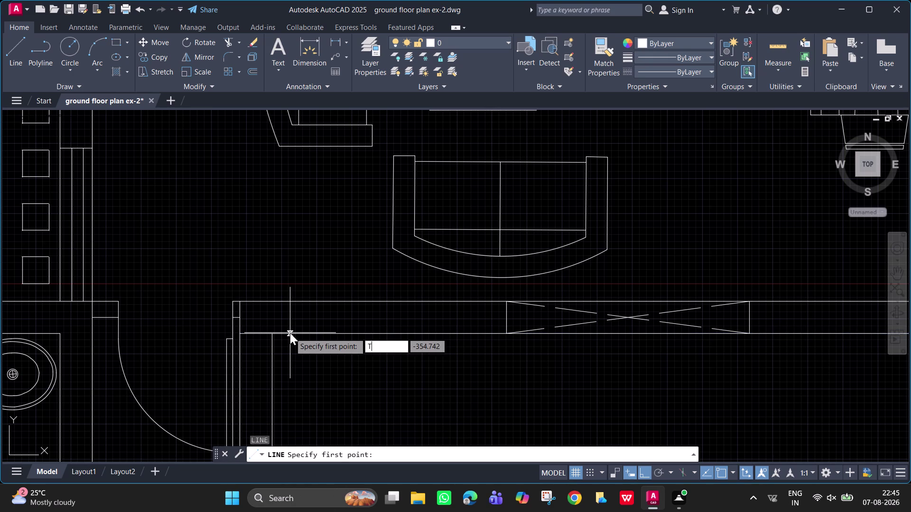
key(space)
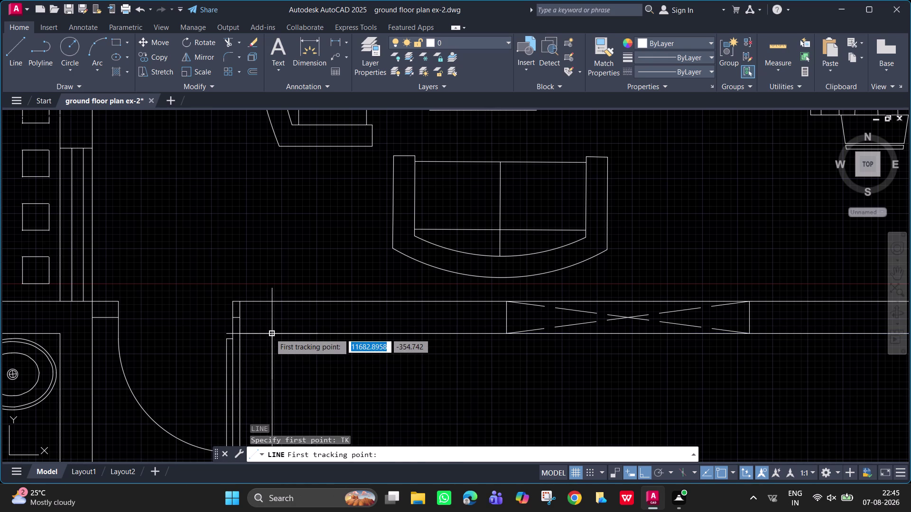
click(270, 333)
text(260)
key(Return)
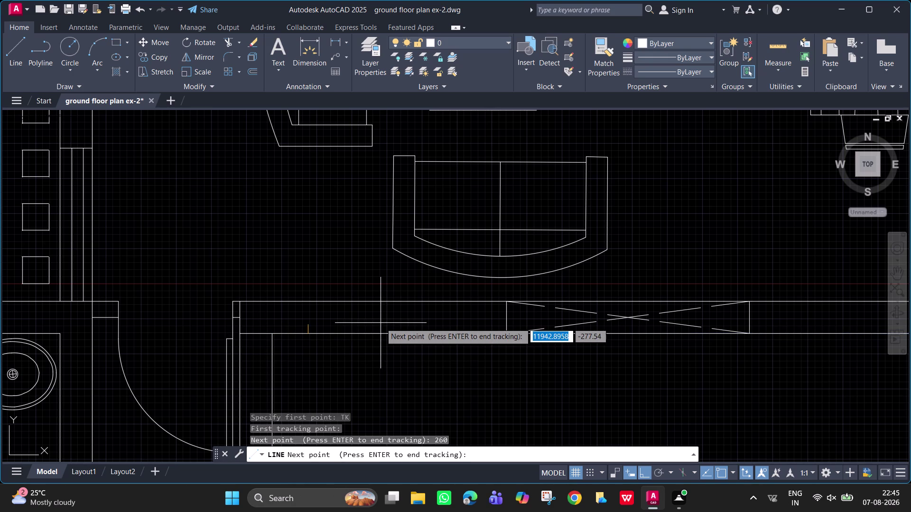
key(space)
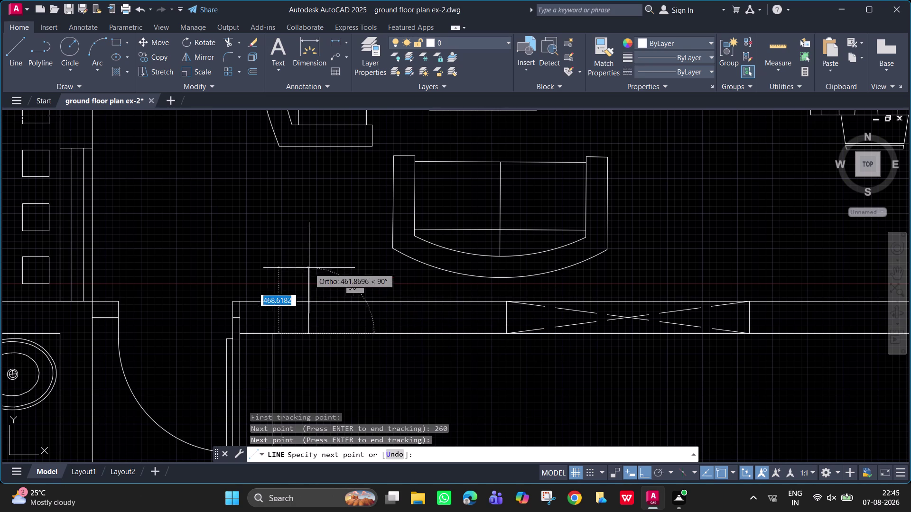
click(309, 301)
key(space)
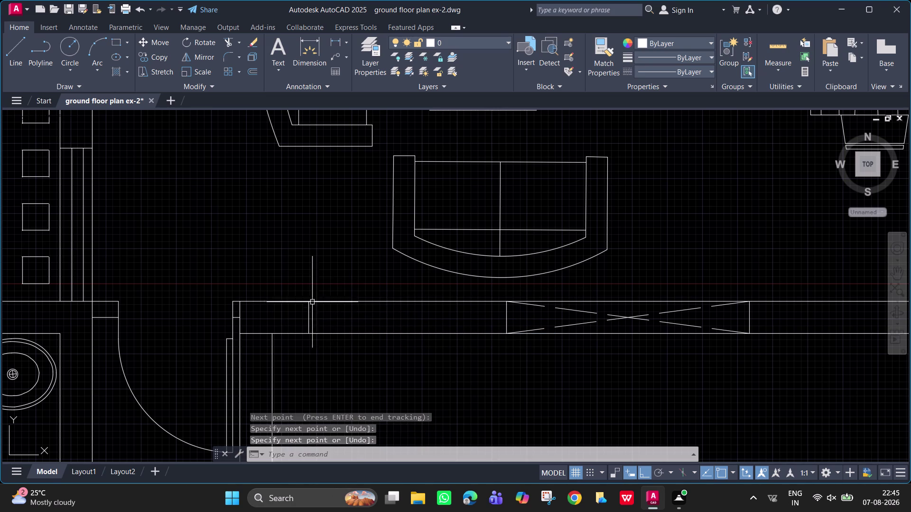
Extend the inner wall line beside the right-hand toilet.
scroll(down, 3)
middle_drag(580, 272, 0, 292)
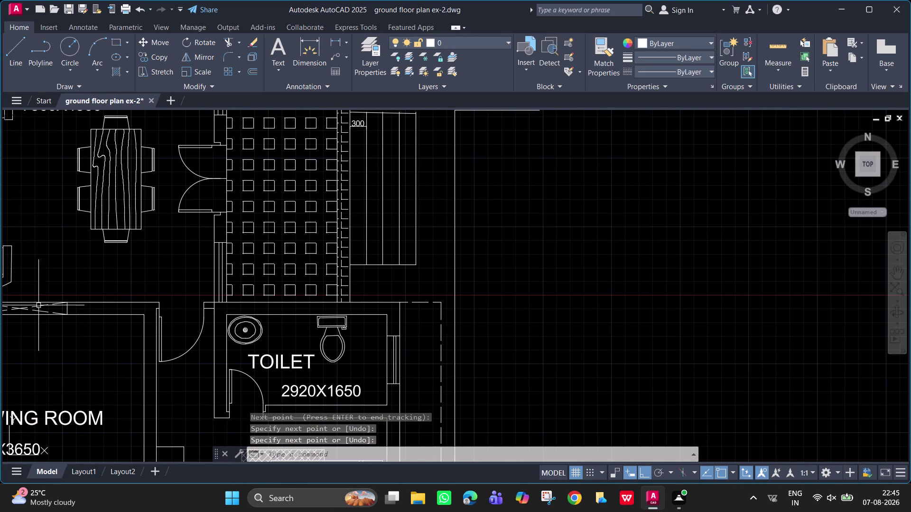
scroll(up, 3)
middle_drag(169, 323, 190, 319)
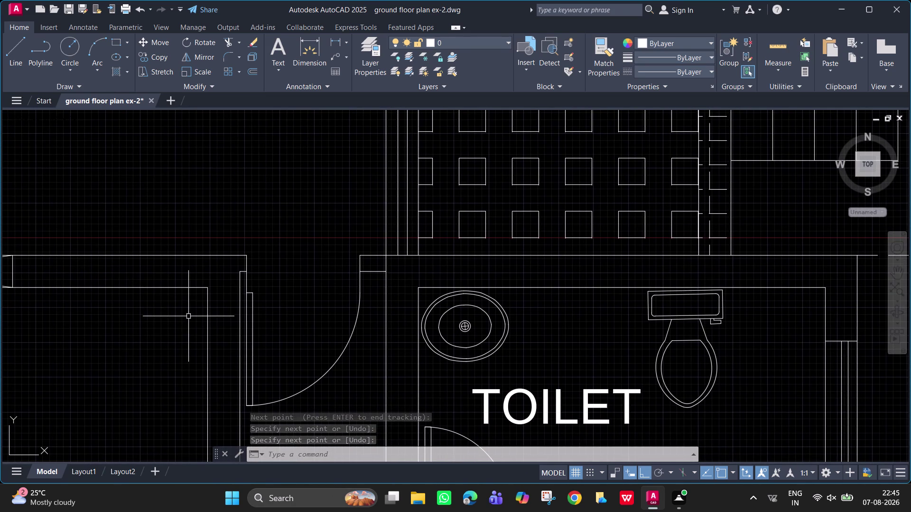
text(EX)
key(space)
click(195, 289)
key(space)
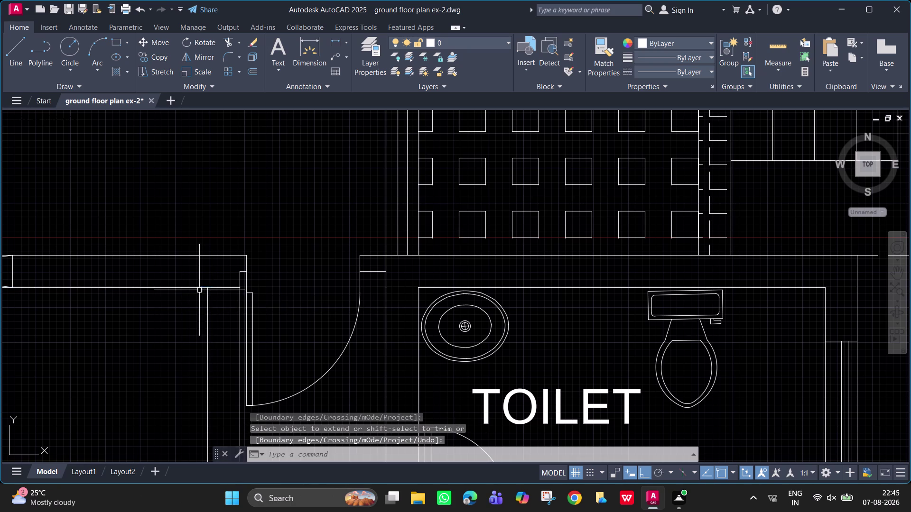
Draw a jamb line starting 260 from the wall end, using TK tracking.
key(l)
key(space)
text(T)
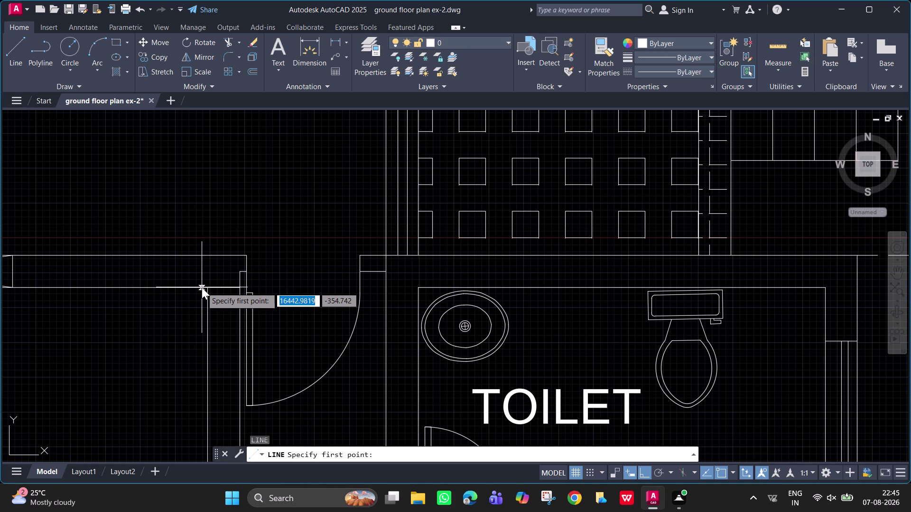
text(K)
key(space)
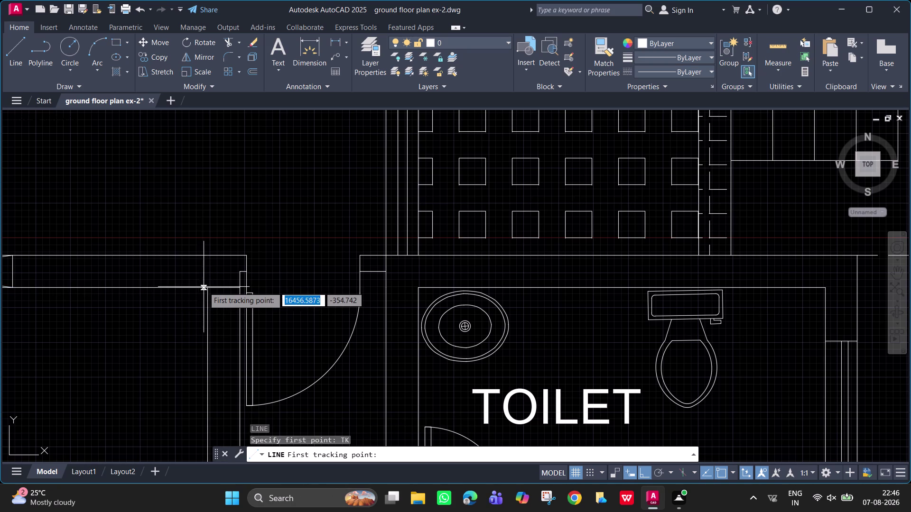
click(206, 287)
text(26)
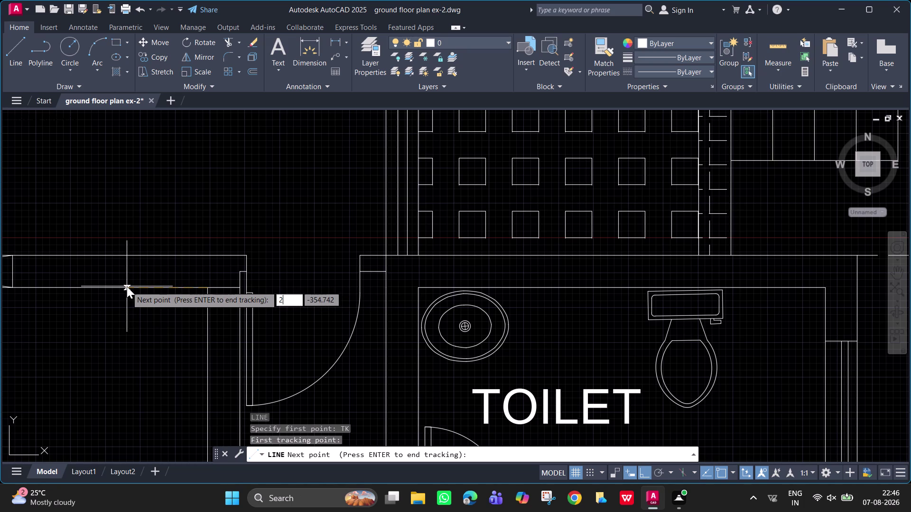
text(0)
key(Return)
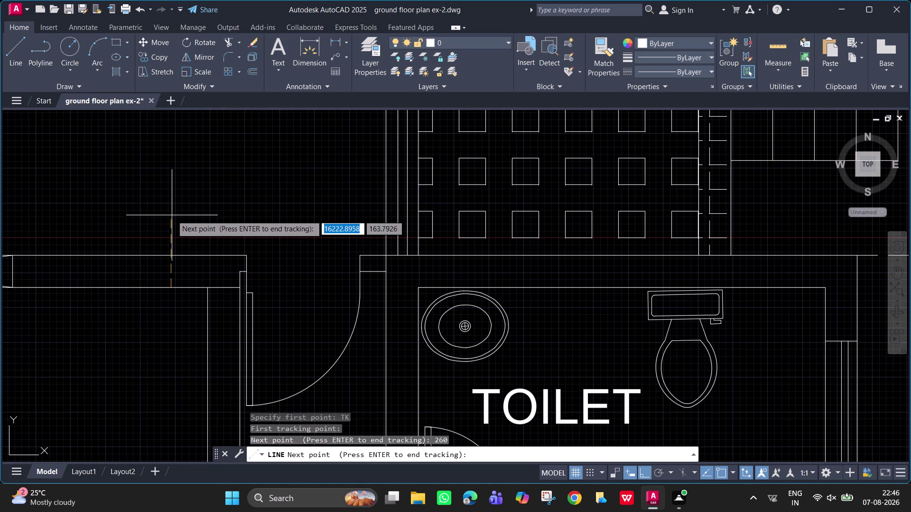
key(Return)
click(170, 257)
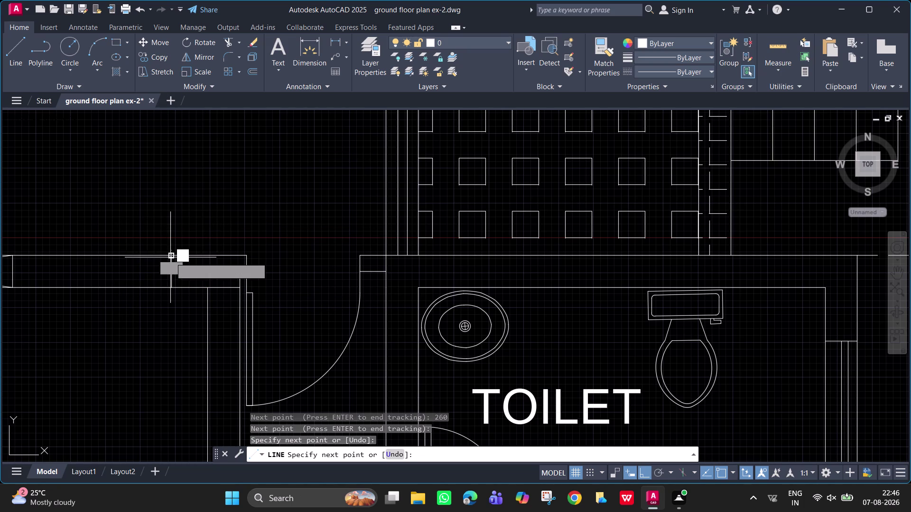
key(Escape)
Extend the inner wall line above the toilet to the jamb.
scroll(down, 3)
middle_drag(258, 273, 109, 258)
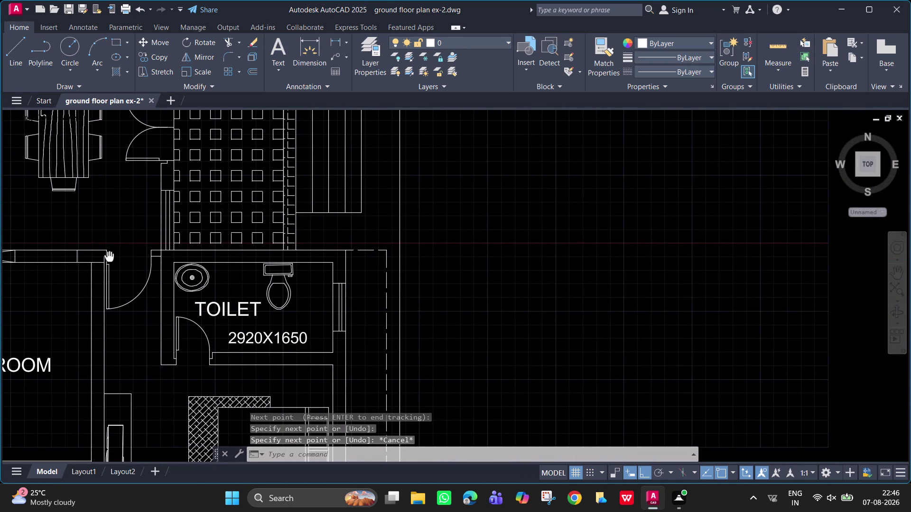
middle_drag(109, 258, 91, 256)
middle_drag(67, 254, 53, 257)
scroll(up, 3)
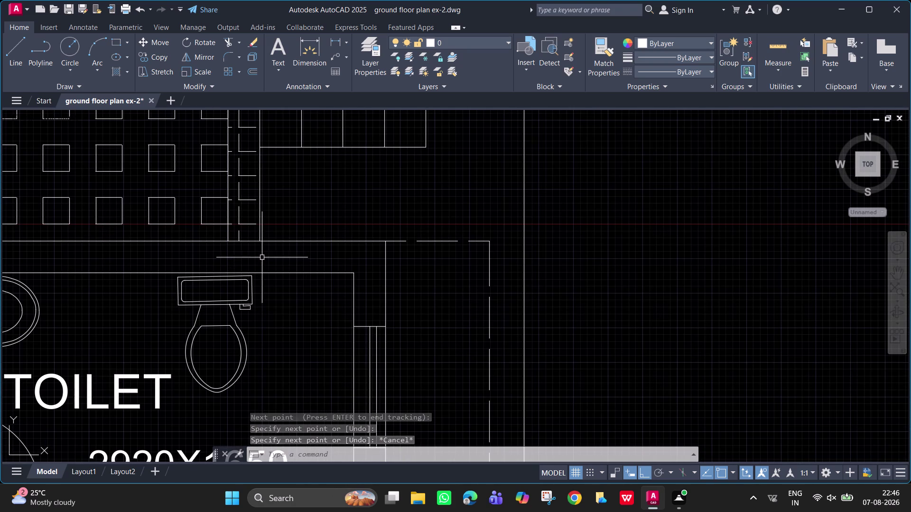
text(EX)
key(space)
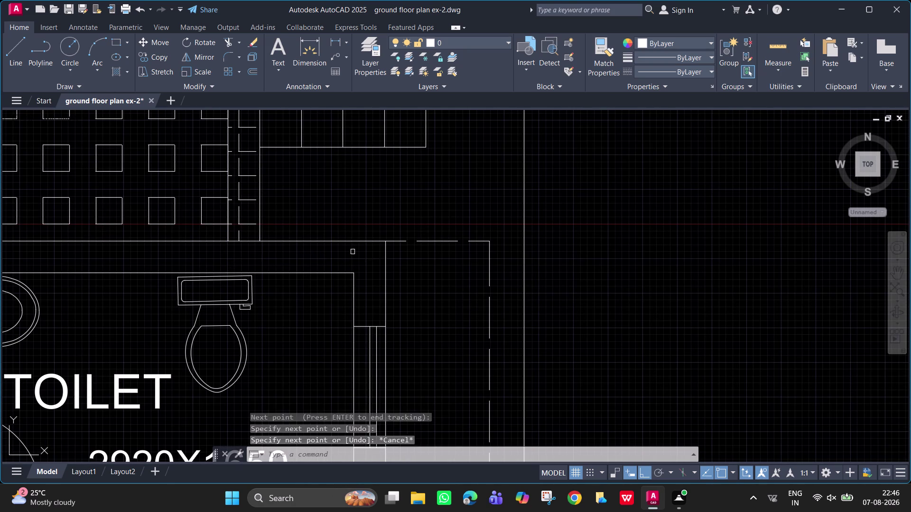
click(339, 274)
key(Escape)
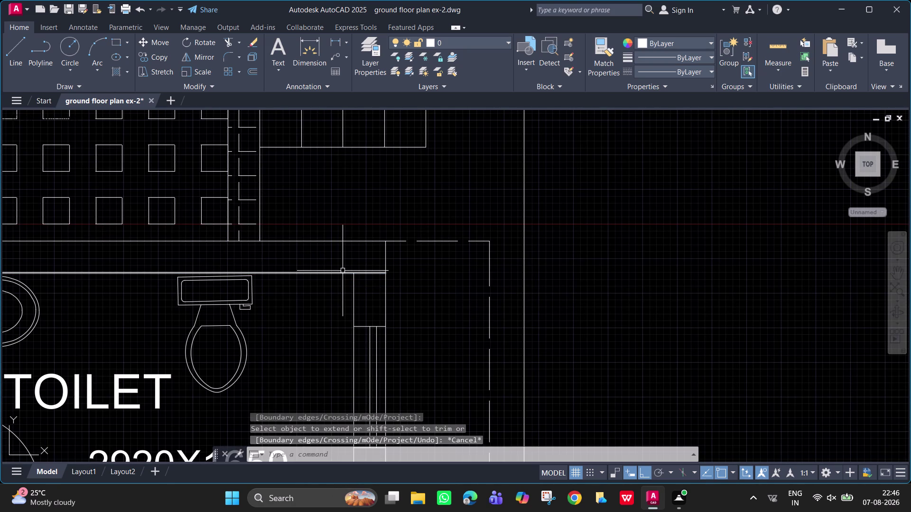
Draw a cross jamb line 260 from the wall corner, closing the wall band above the toilet.
key(l)
key(Return)
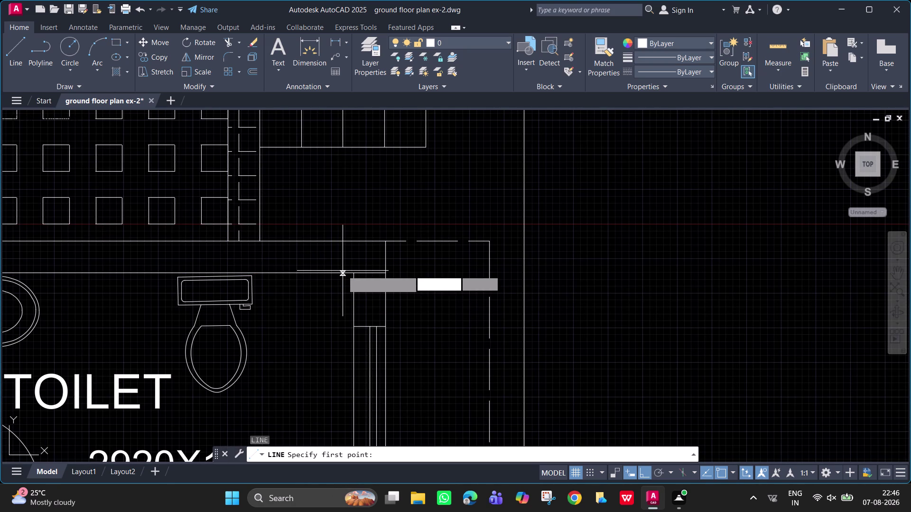
text(TK)
key(Return)
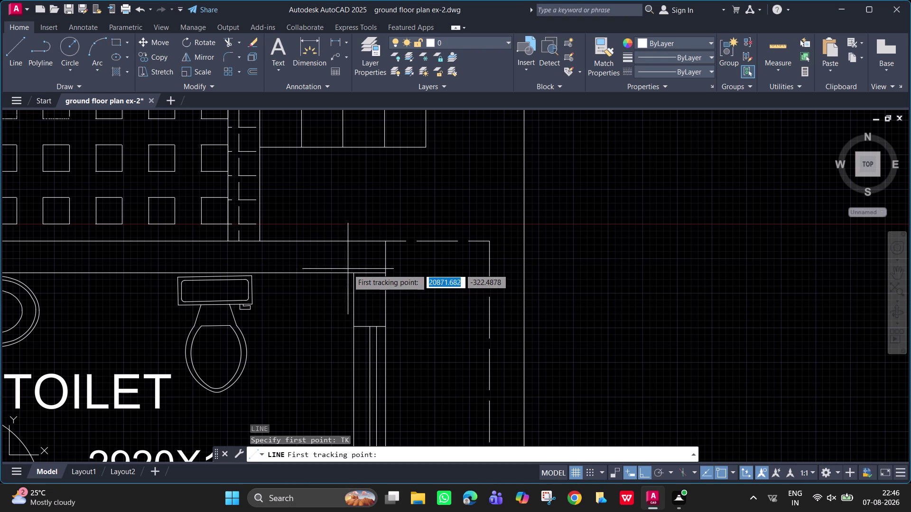
click(354, 273)
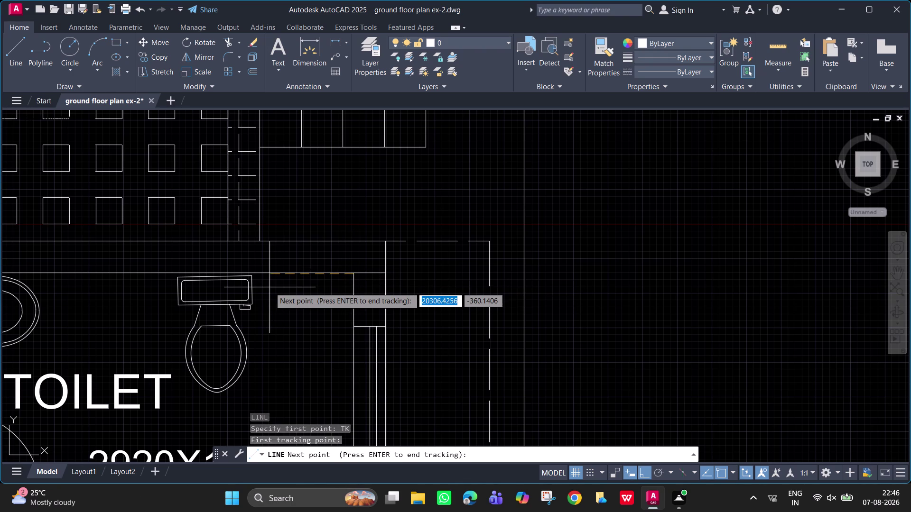
text(260)
key(Return)
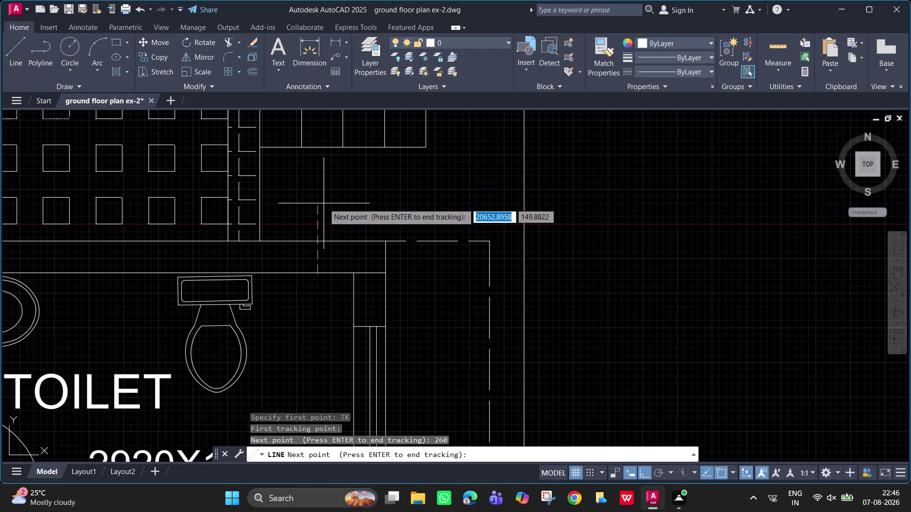
key(Return)
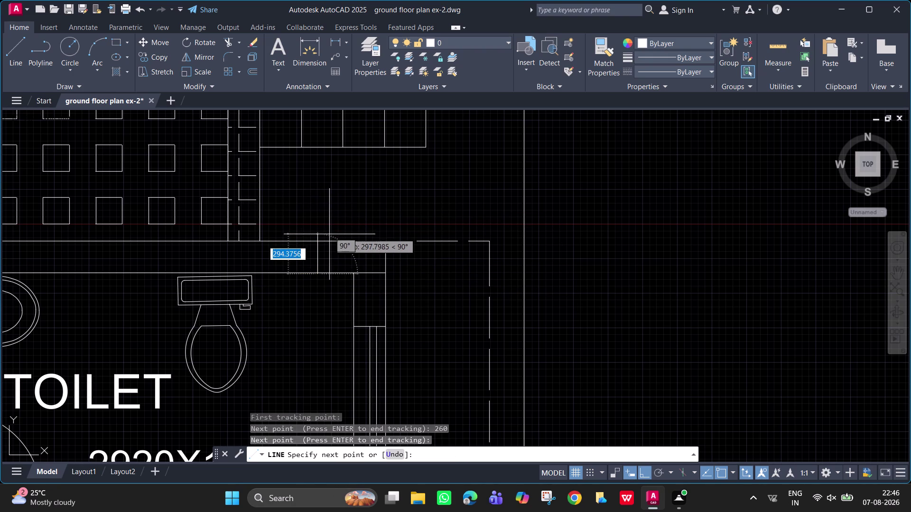
click(319, 240)
key(space)
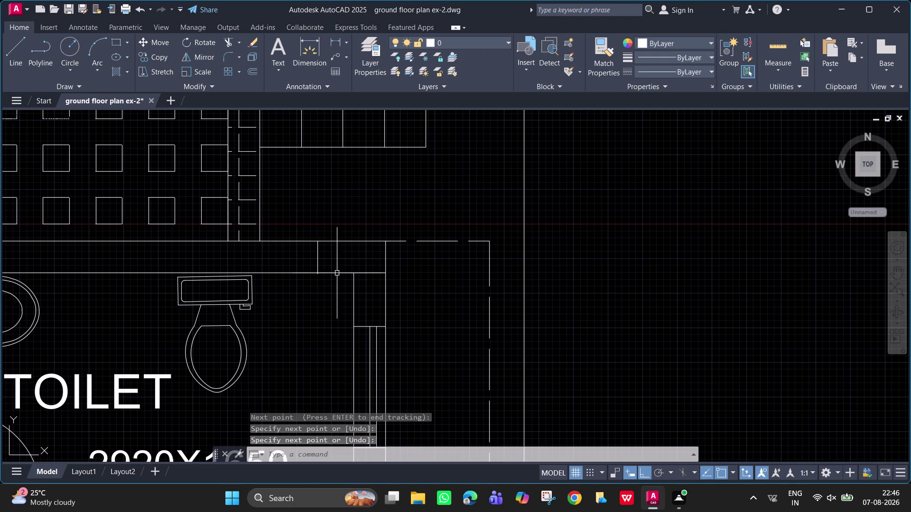
Start a solid hatch fill with the Hatch command.
key(h)
key(space)
click(101, 59)
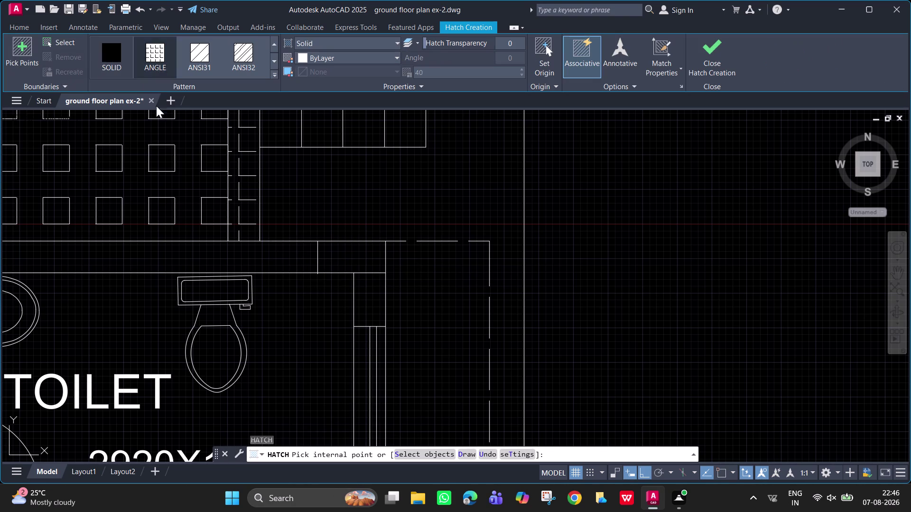
Pick the wall-opening boxes above the left toilet and drawing room as hatch areas.
click(329, 250)
middle_drag(177, 258, 779, 156)
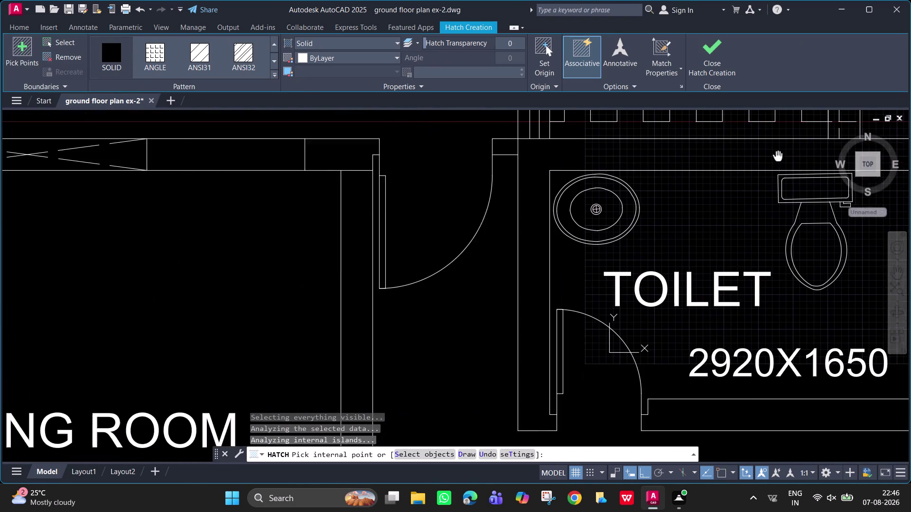
middle_drag(778, 156, 795, 226)
click(341, 228)
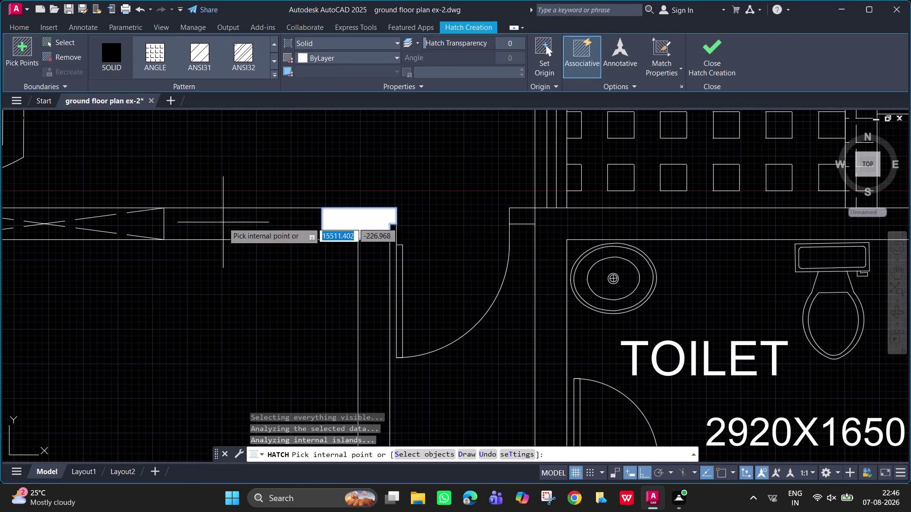
middle_drag(223, 223, 825, 161)
scroll(down, 3)
middle_drag(737, 175, 472, 194)
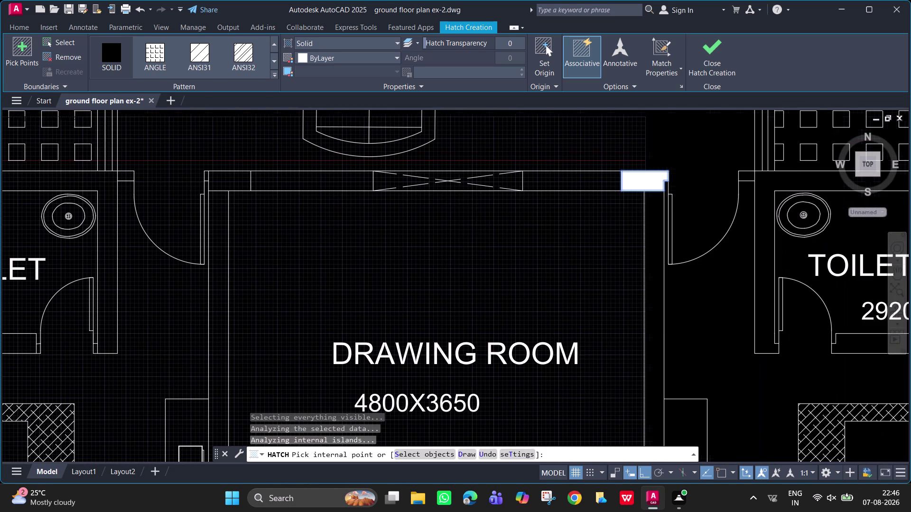
click(221, 183)
Pick the right toilet's wall opening too, then cancel the hatch.
middle_drag(221, 183, 221, 183)
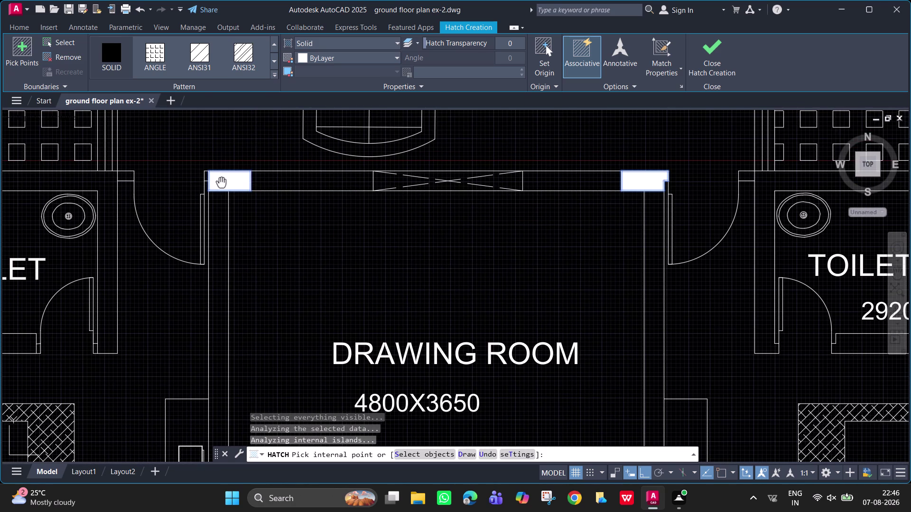
middle_drag(221, 184, 882, 143)
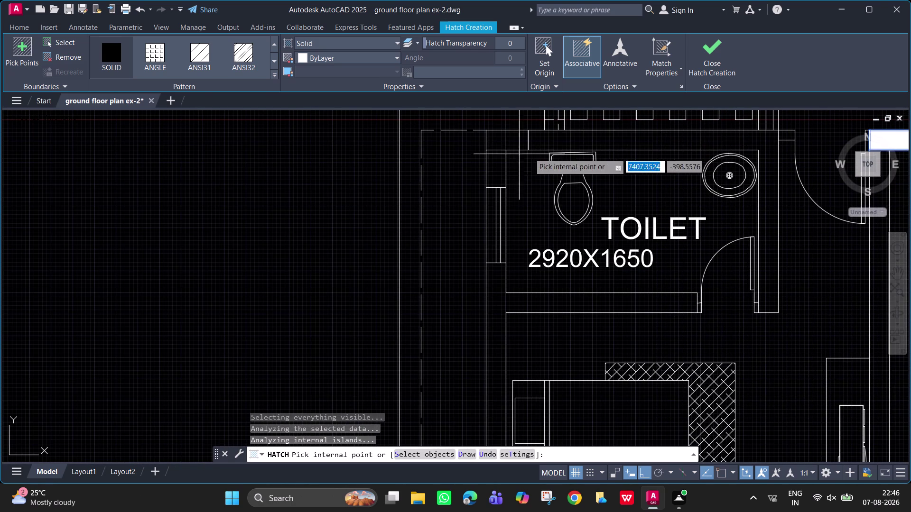
click(513, 144)
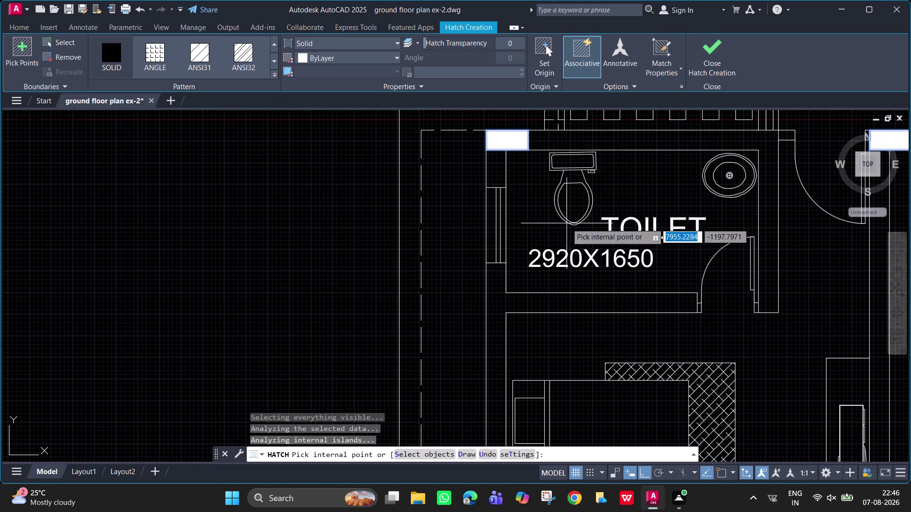
scroll(down, 3)
middle_drag(561, 228, 275, 211)
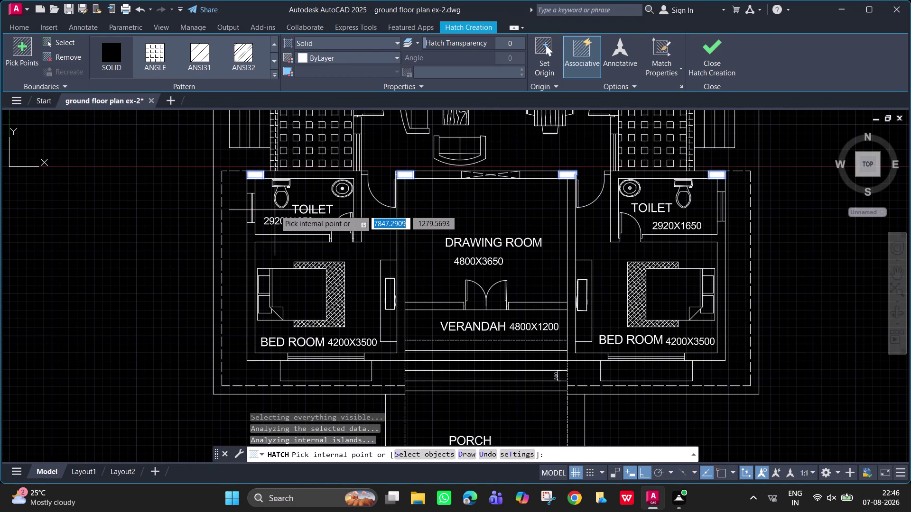
middle_drag(342, 303, 317, 182)
key(Escape)
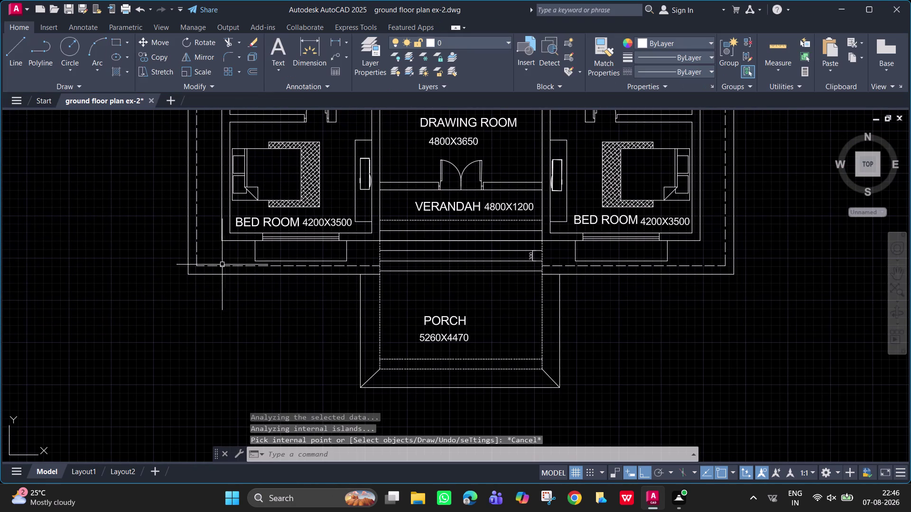
Extend the wall line at the bed room's lower wall.
scroll(up, 3)
middle_drag(192, 283, 204, 325)
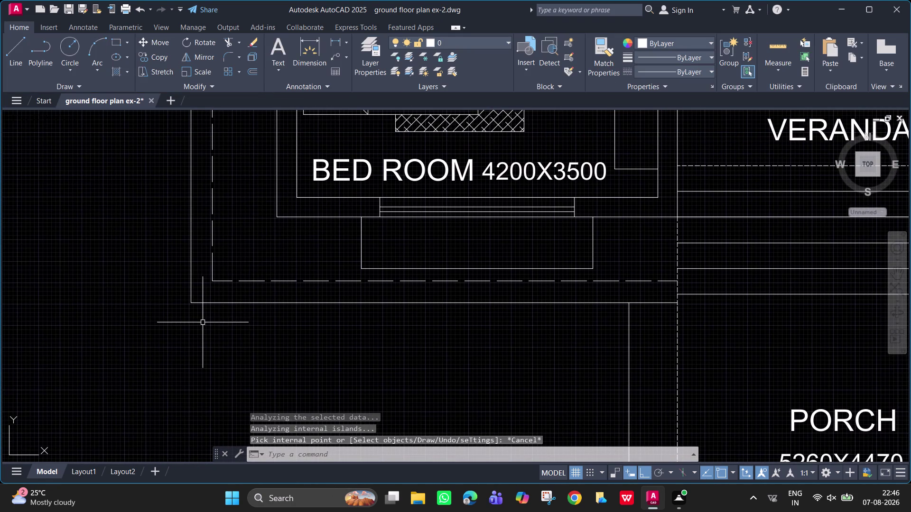
middle_drag(279, 220, 274, 309)
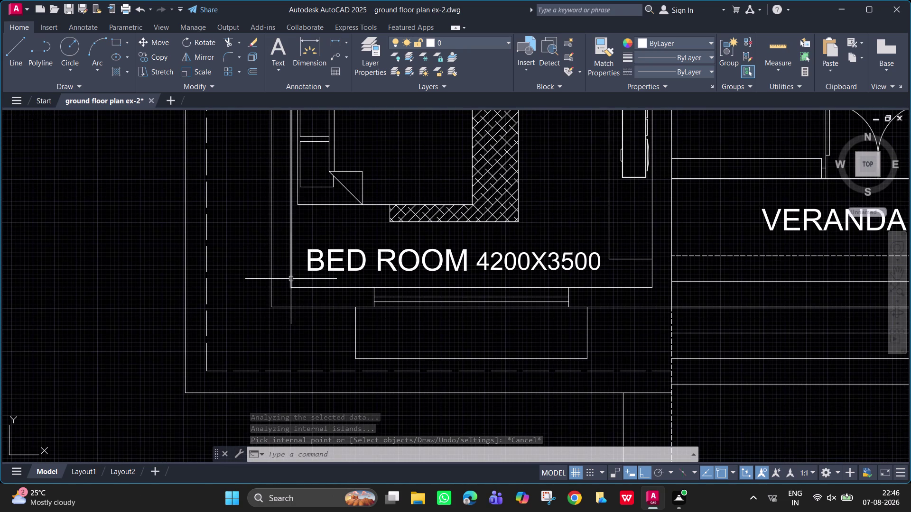
text(EX)
key(space)
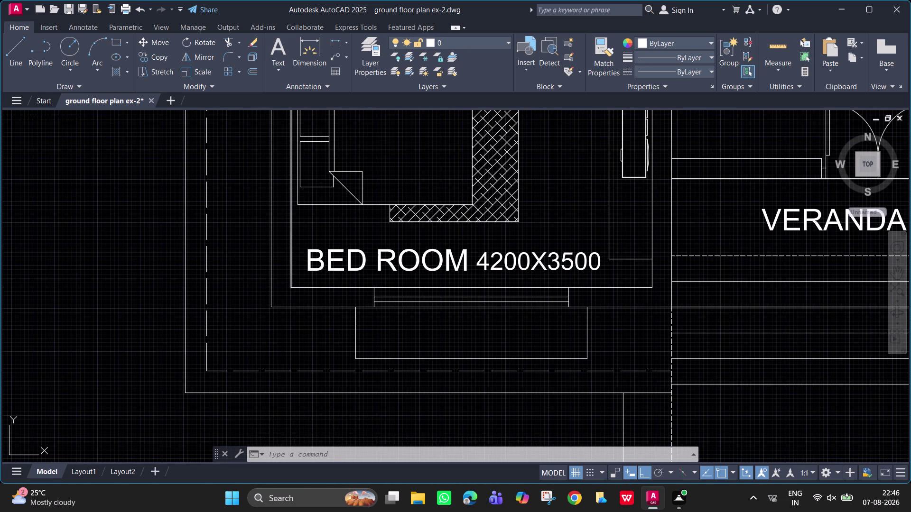
click(293, 264)
key(space)
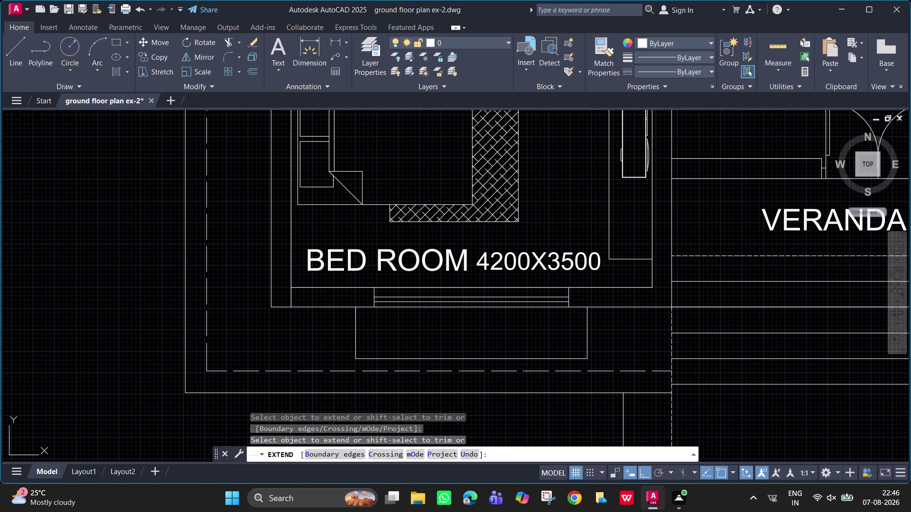
Draw a short cross line 260 from the bed room wall corner using TK tracking.
text(L TK)
key(space)
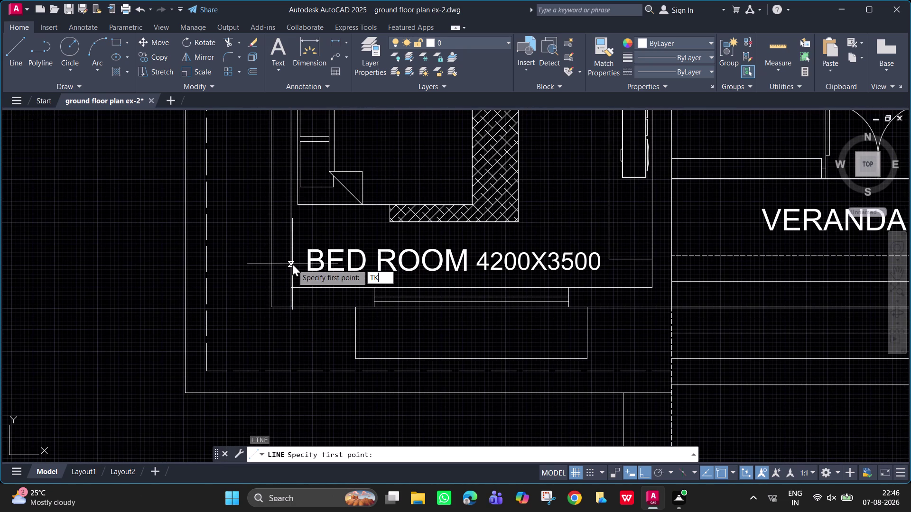
click(290, 289)
text(260)
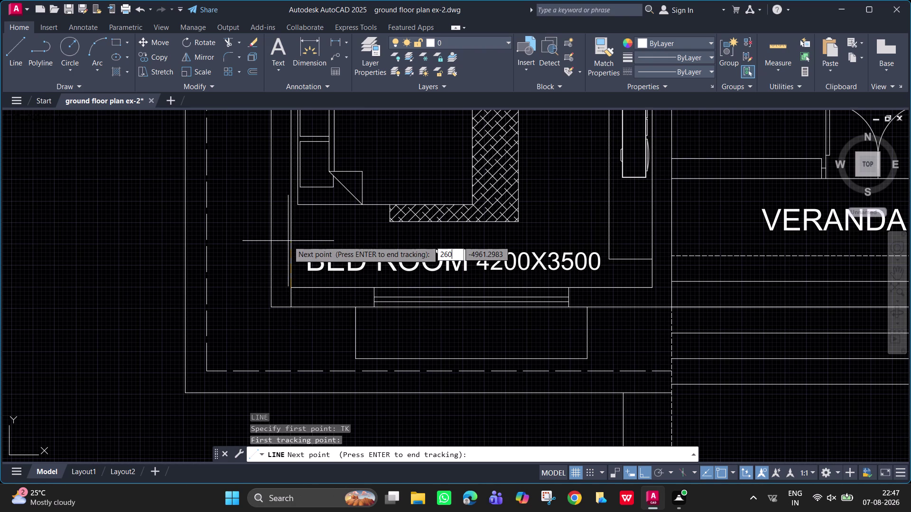
key(Return)
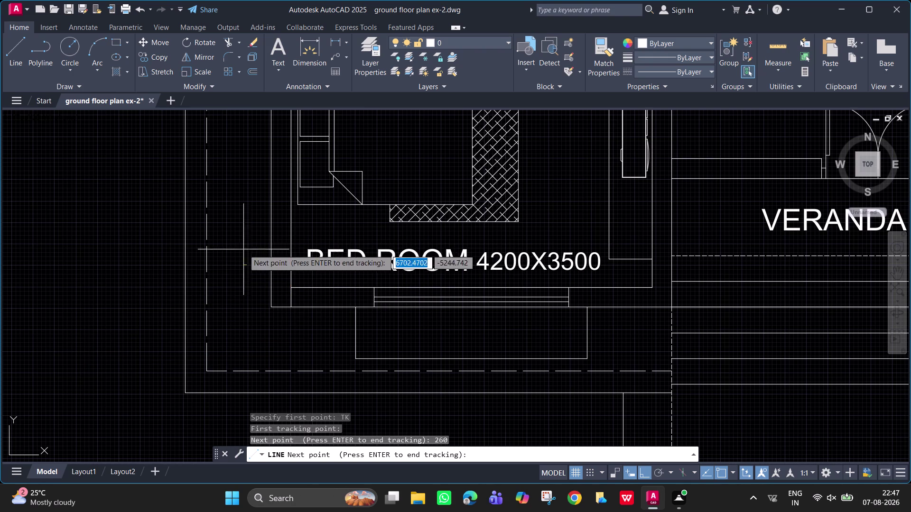
key(Return)
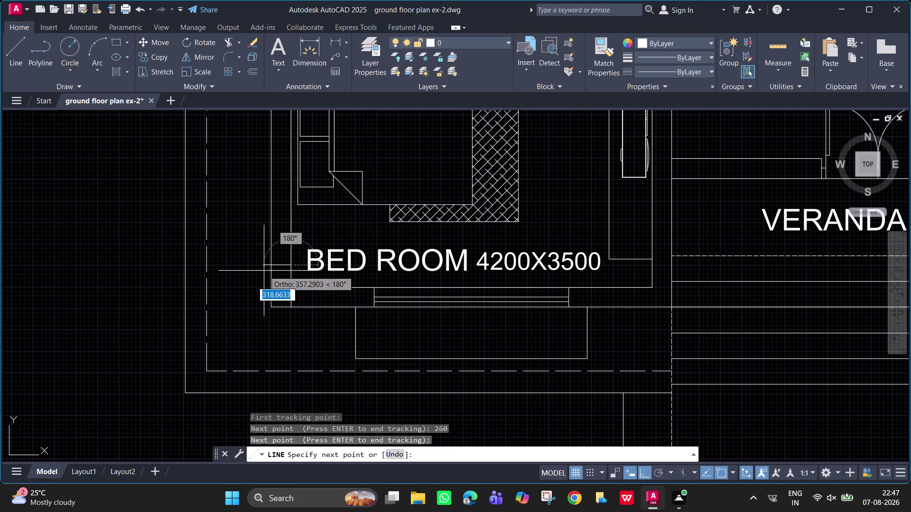
click(270, 264)
key(space)
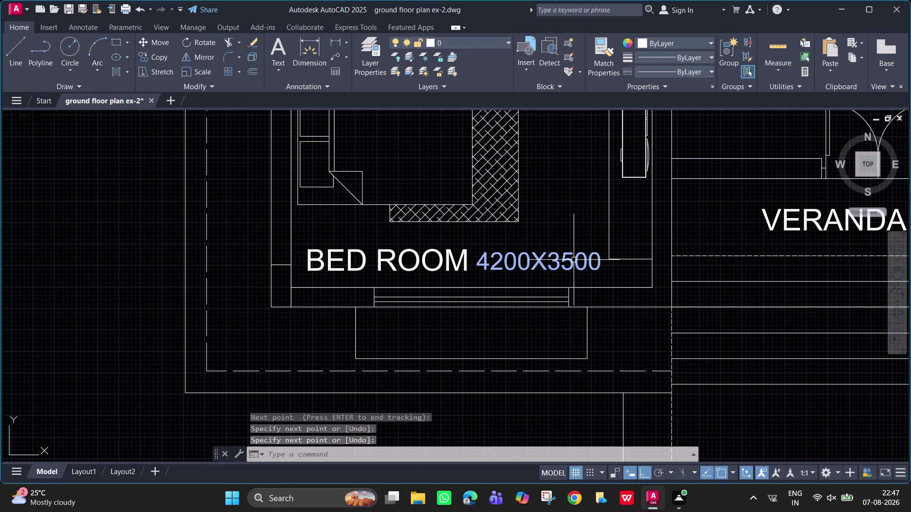
Extend the wall line at the verandah wall corner.
middle_drag(574, 260, 281, 309)
scroll(down, 3)
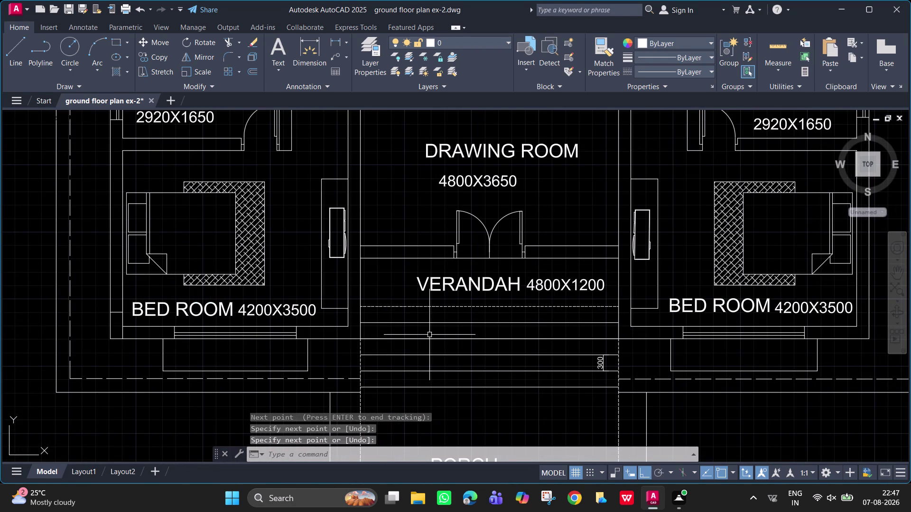
scroll(up, 3)
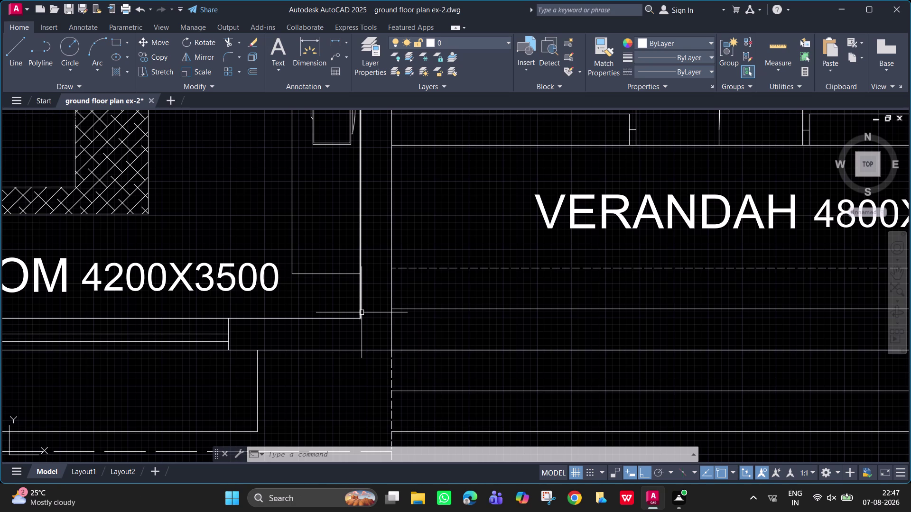
text(EX)
key(space)
click(360, 303)
key(space)
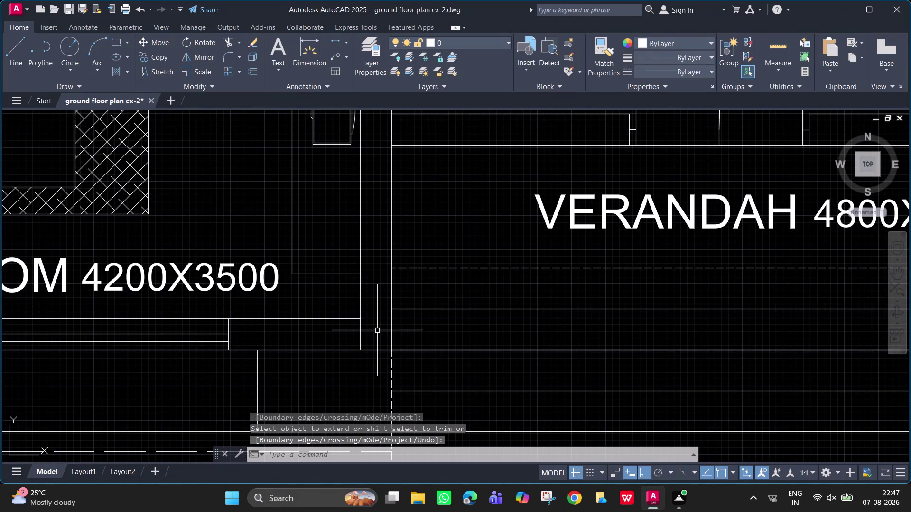
Draw a short cross line 260 from the verandah wall corner using TK tracking.
text(L)
key(space)
text(T)
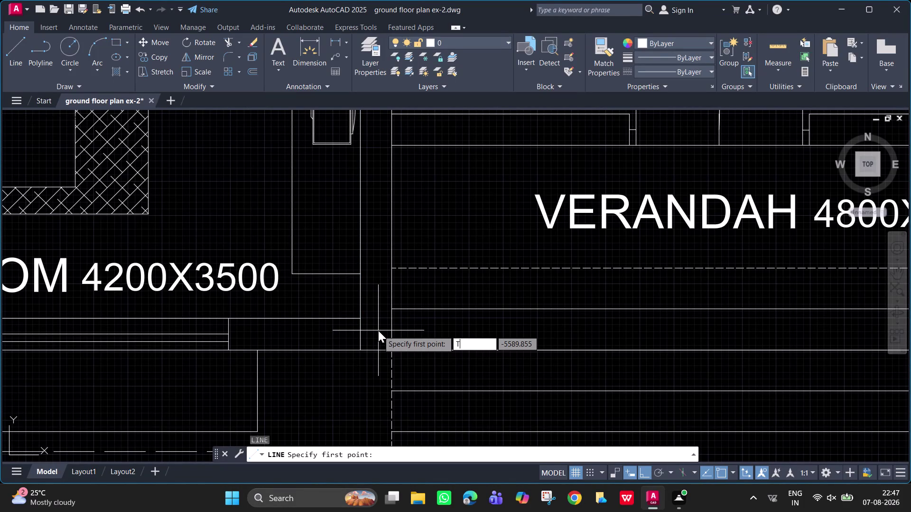
text(K)
key(space)
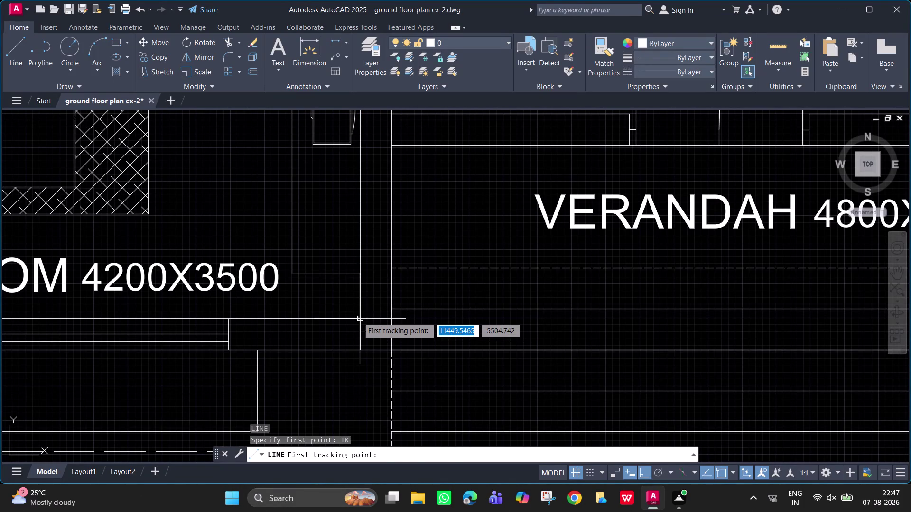
click(357, 317)
text(260)
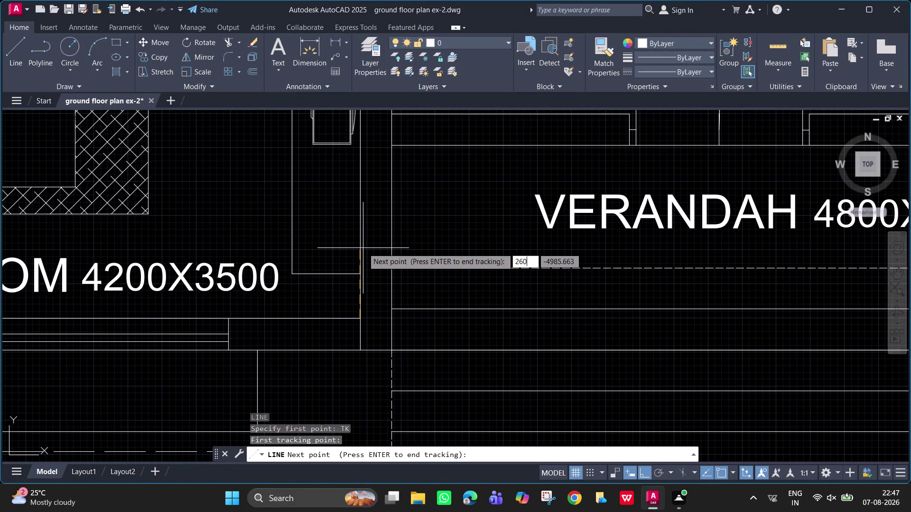
key(Return)
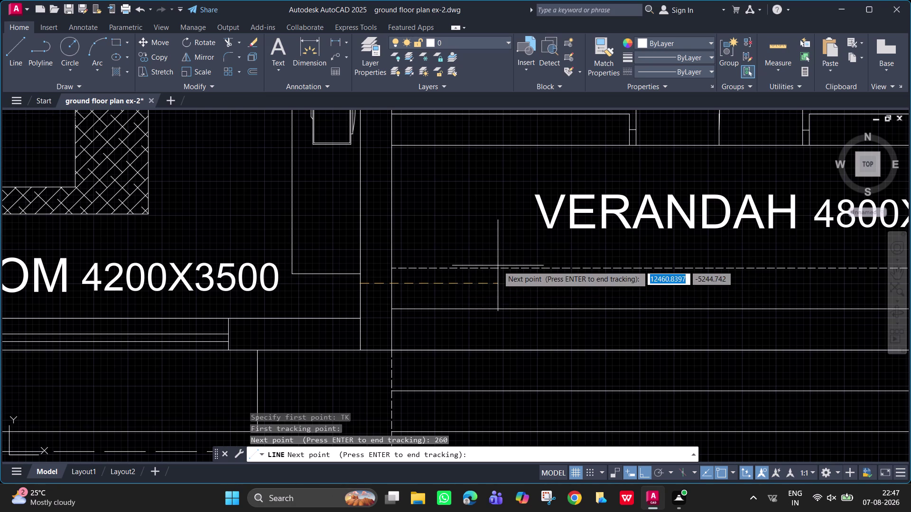
key(Return)
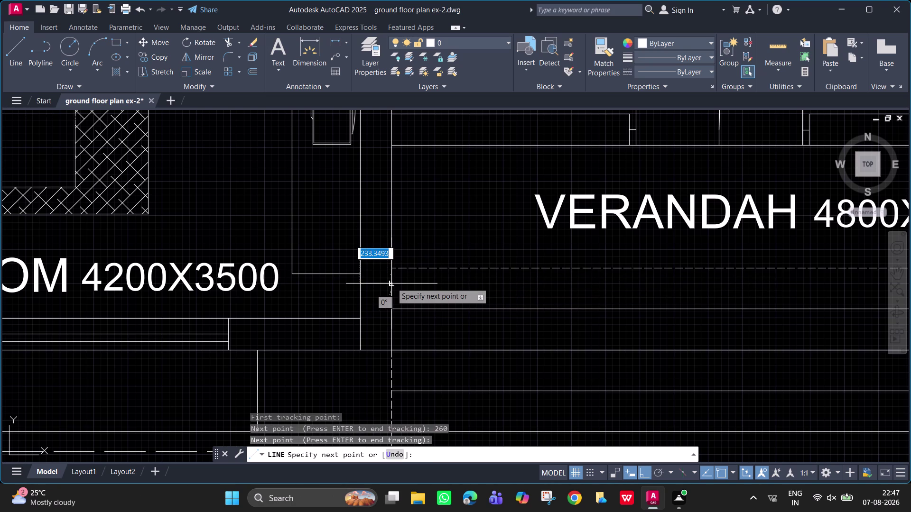
click(391, 283)
key(space)
scroll(down, 3)
Extend a wall line at the lower wall of the right bed room.
middle_drag(532, 278, 81, 345)
middle_drag(257, 330, 259, 316)
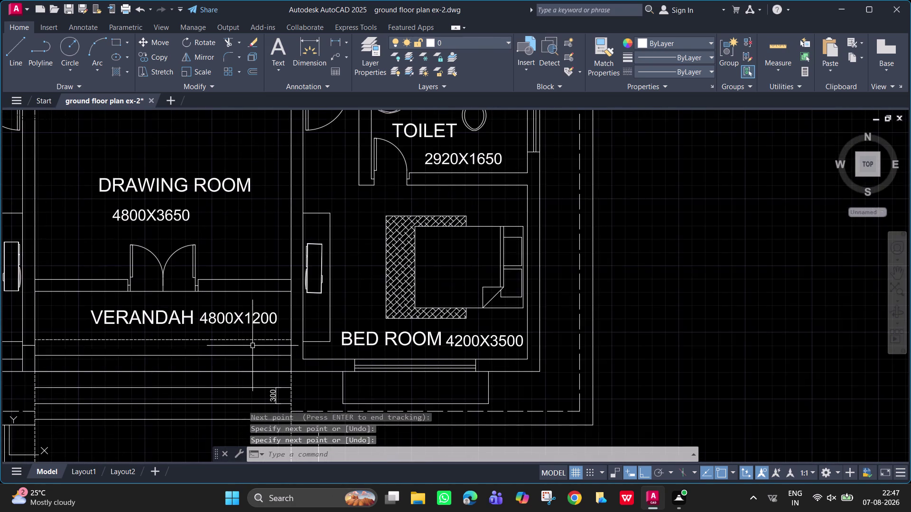
middle_drag(259, 316, 267, 231)
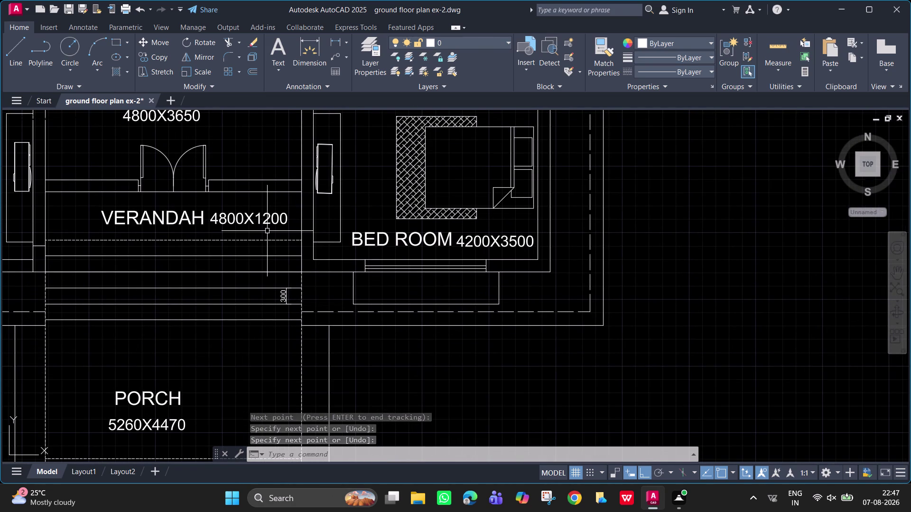
scroll(up, 3)
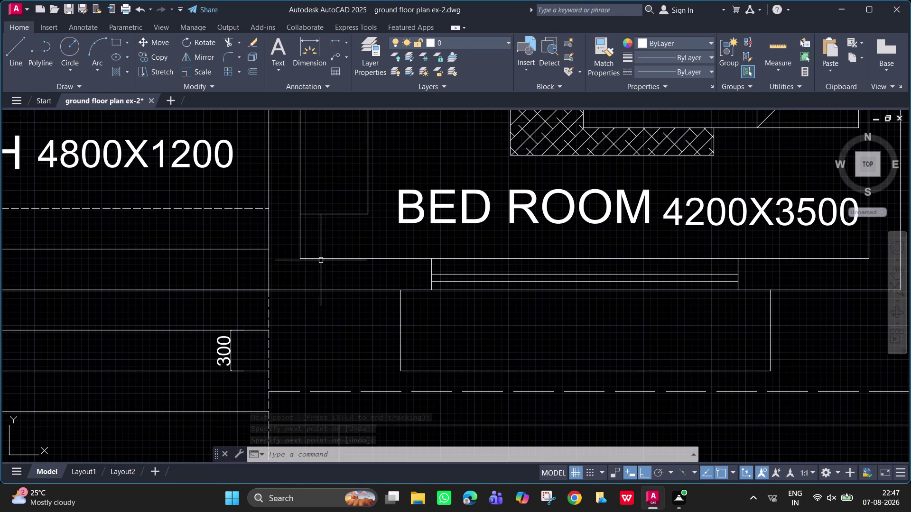
text(EX)
key(space)
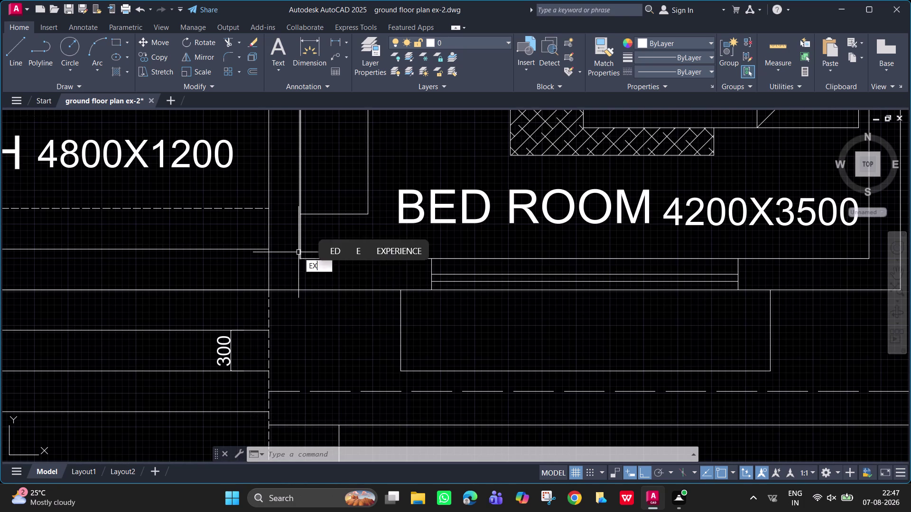
click(298, 251)
key(space)
Begin a line tracked 260 from the wall corner, then cancel it.
text(L)
key(space)
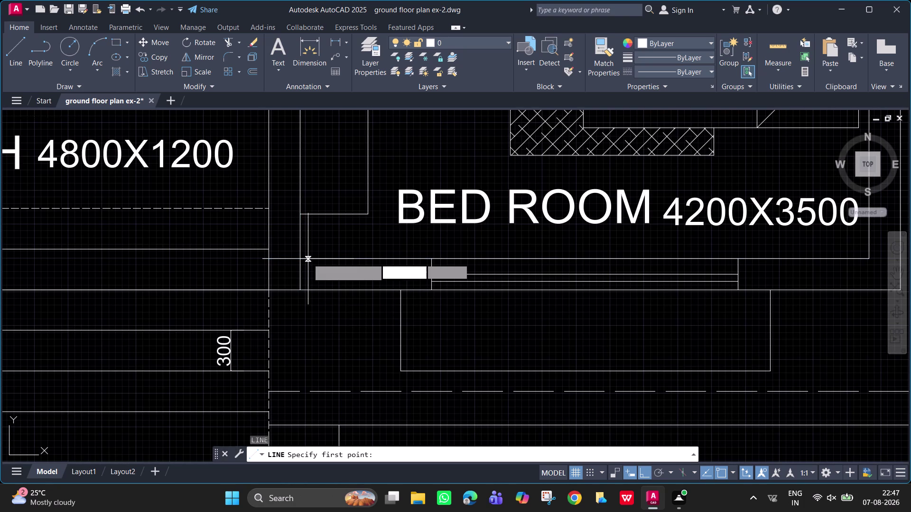
text(TK)
key(space)
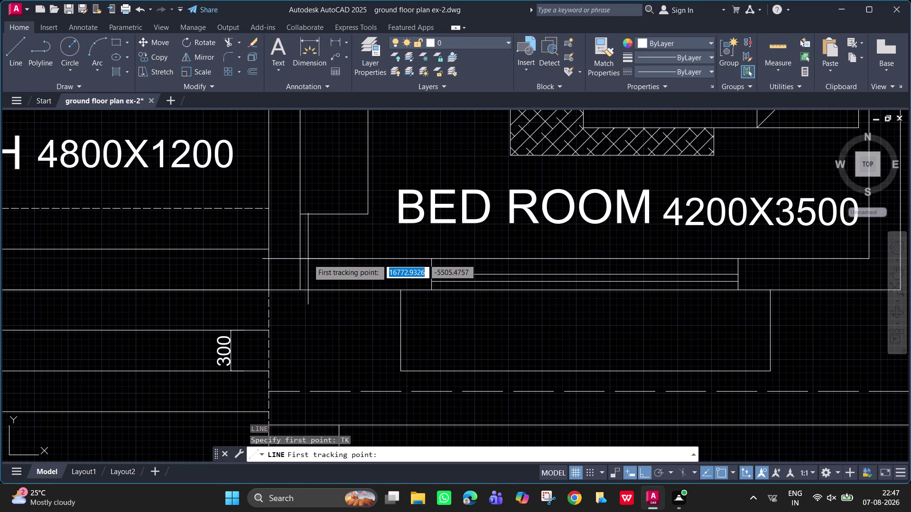
text(260)
key(Return)
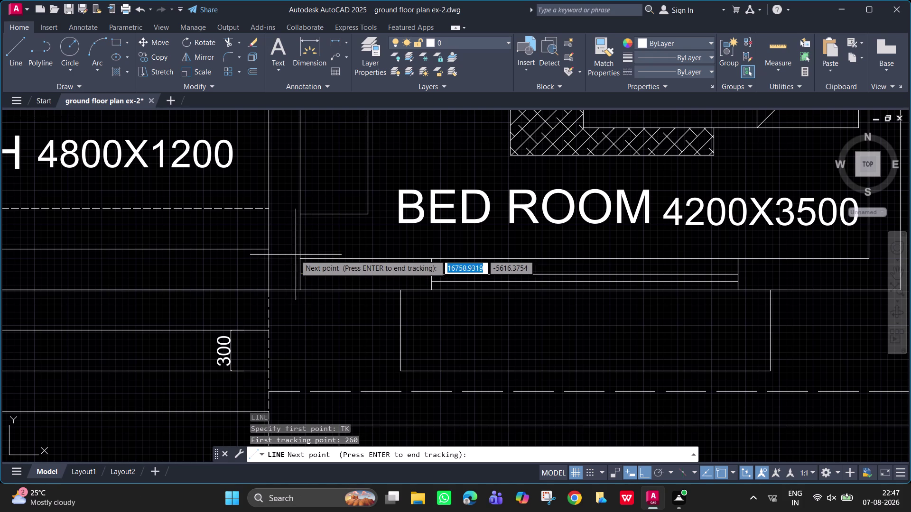
click(303, 259)
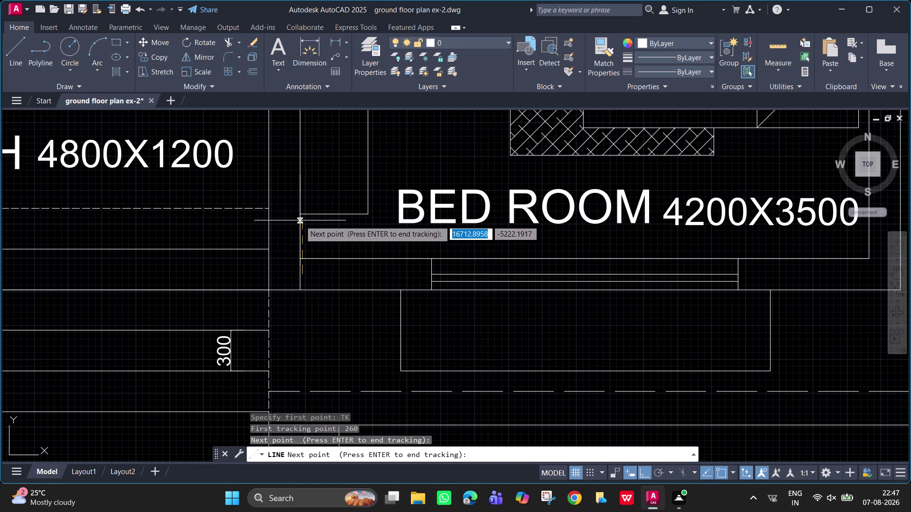
key(Escape)
Draw a short closing line starting 260 from the wall corner to the wall edge.
text(L)
key(space)
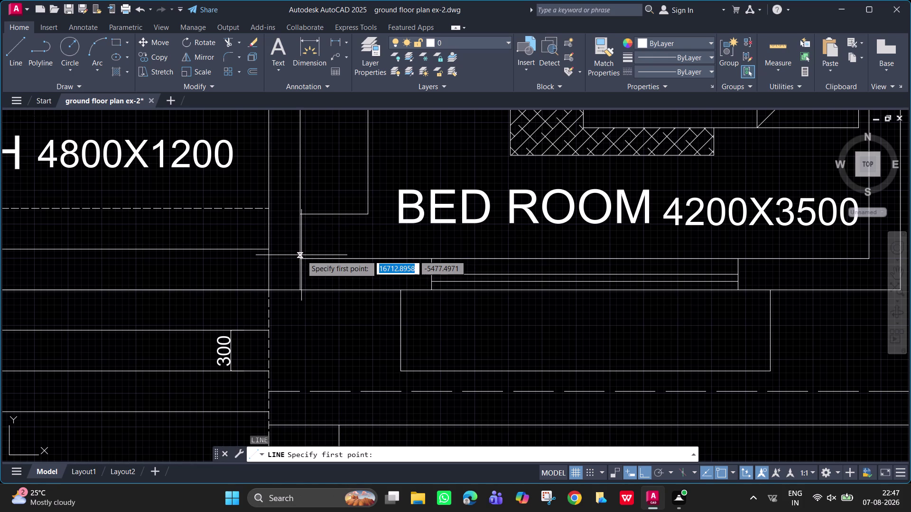
text(TK)
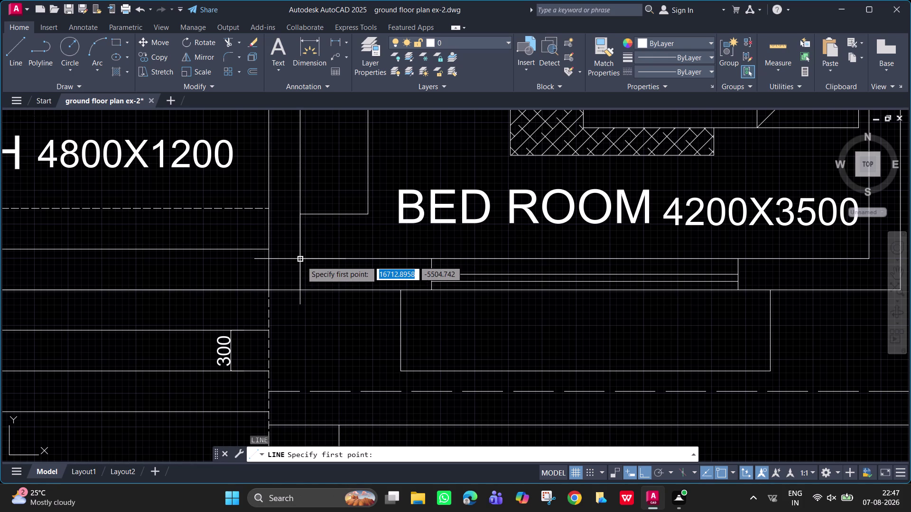
key(space)
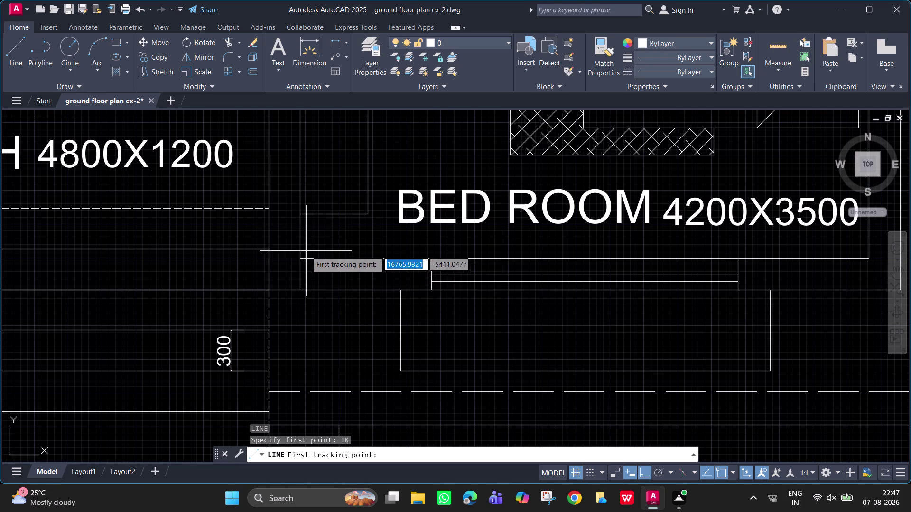
click(299, 261)
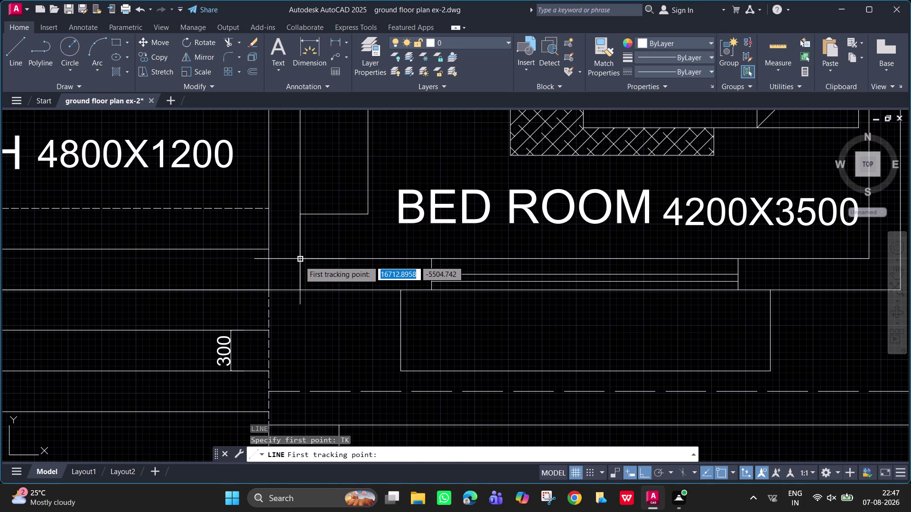
text(260)
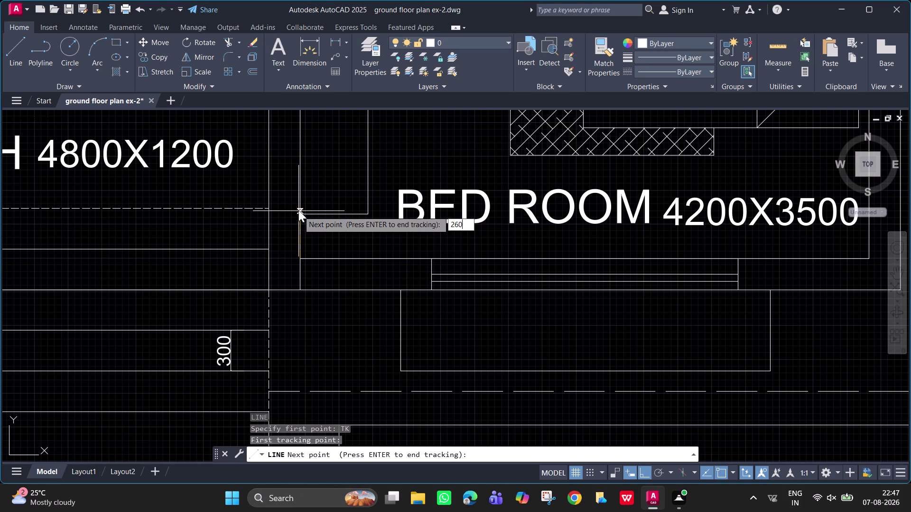
key(Return)
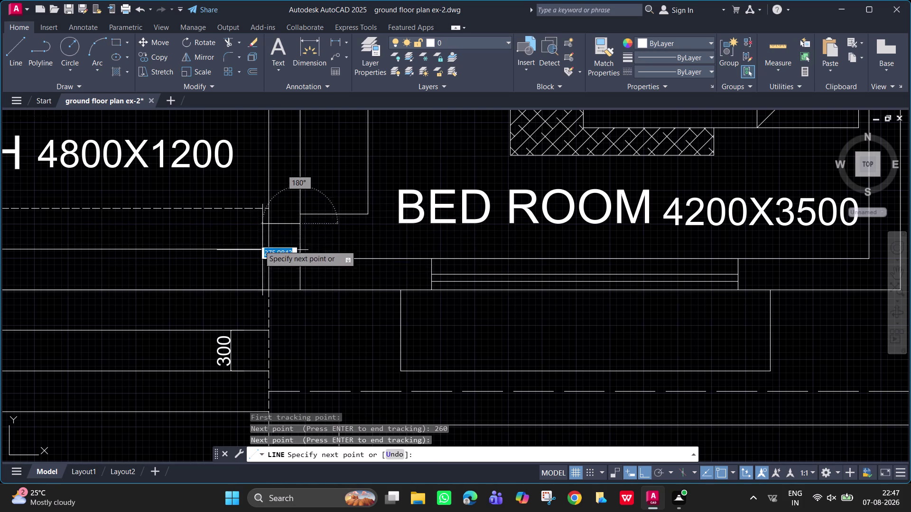
click(269, 226)
key(Escape)
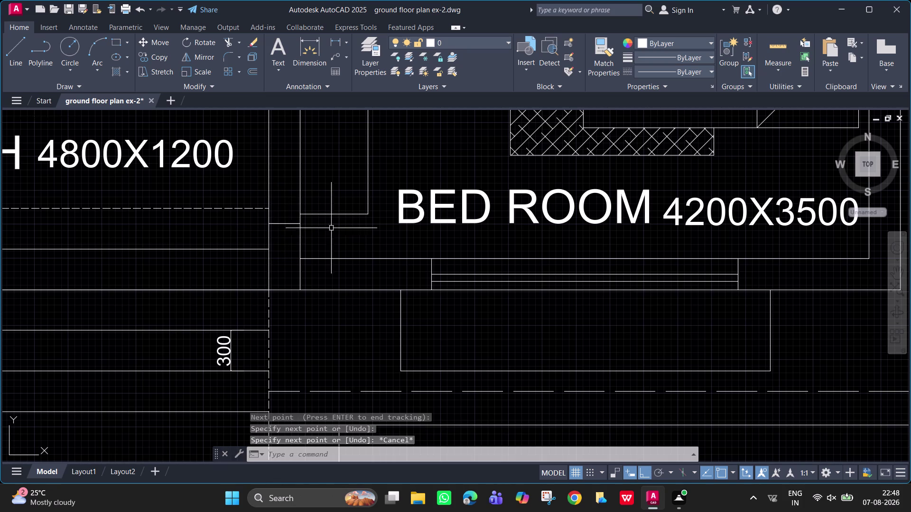
Erase the stray line near the adjoining wall.
scroll(down, 3)
middle_drag(489, 211, 283, 231)
scroll(up, 3)
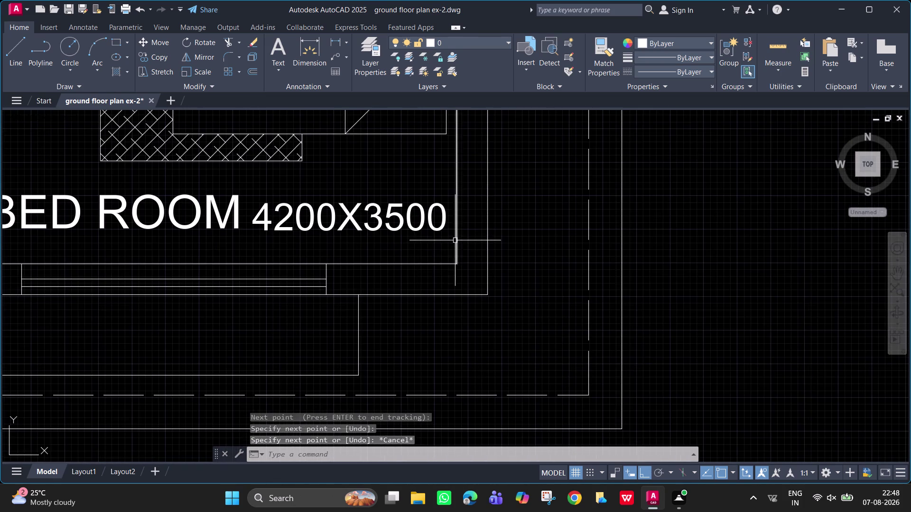
middle_drag(454, 240, 441, 245)
key(e)
key(space)
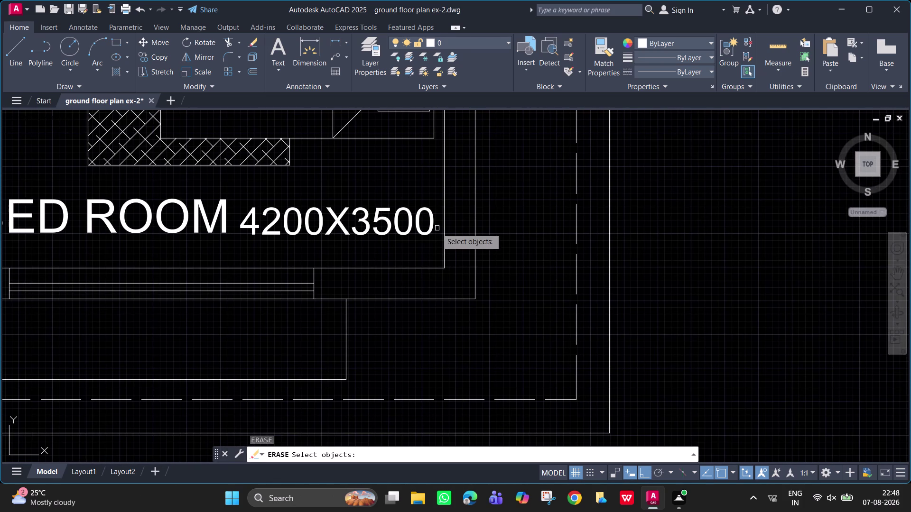
click(444, 231)
drag(444, 231, 456, 245)
key(Escape)
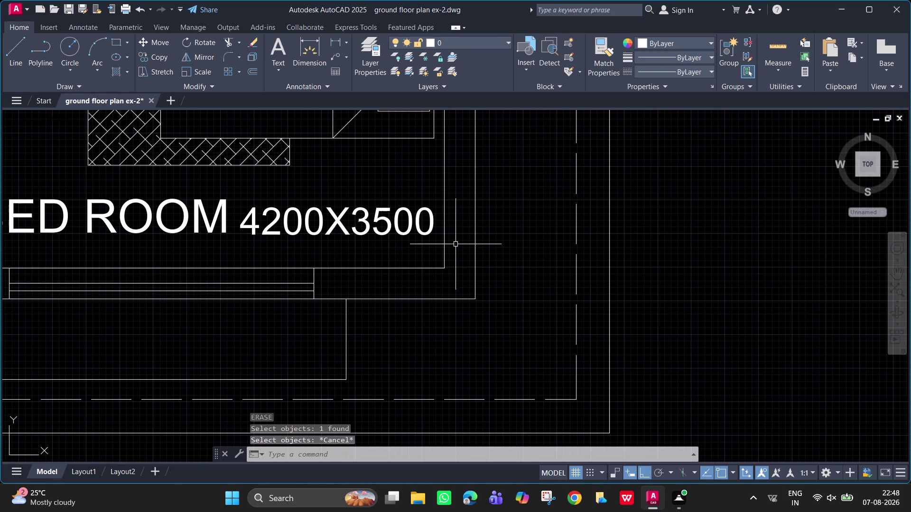
Extend the vertical wall line to its boundary.
text(EX)
key(space)
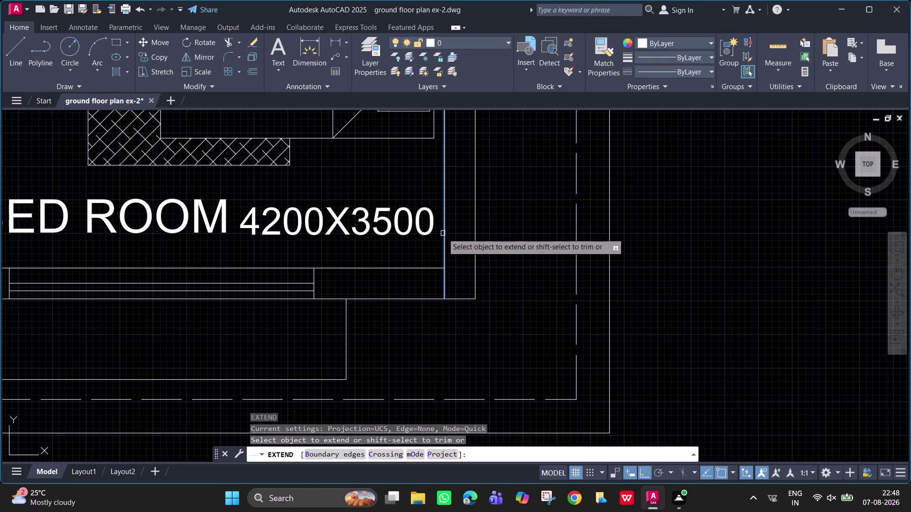
click(442, 234)
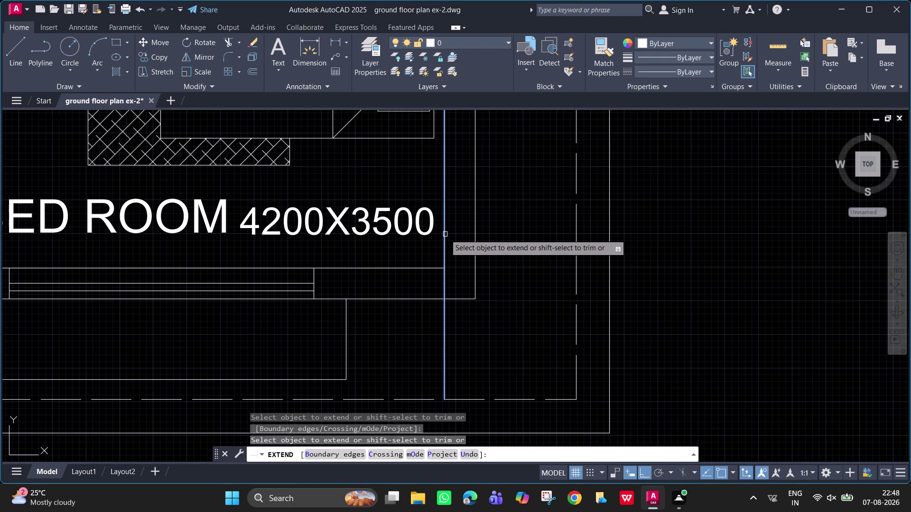
key(space)
Start another line tracked 260 from the right wall corner, then cancel it.
text(L TK)
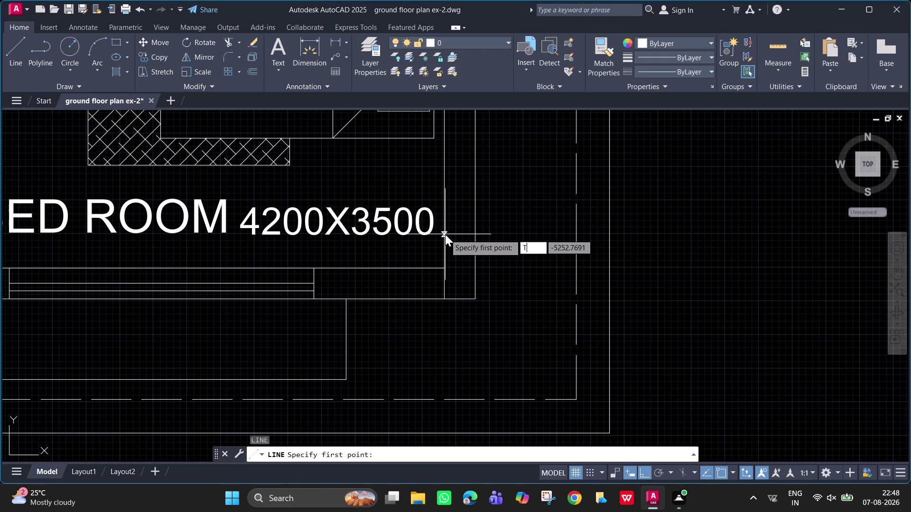
key(space)
click(445, 268)
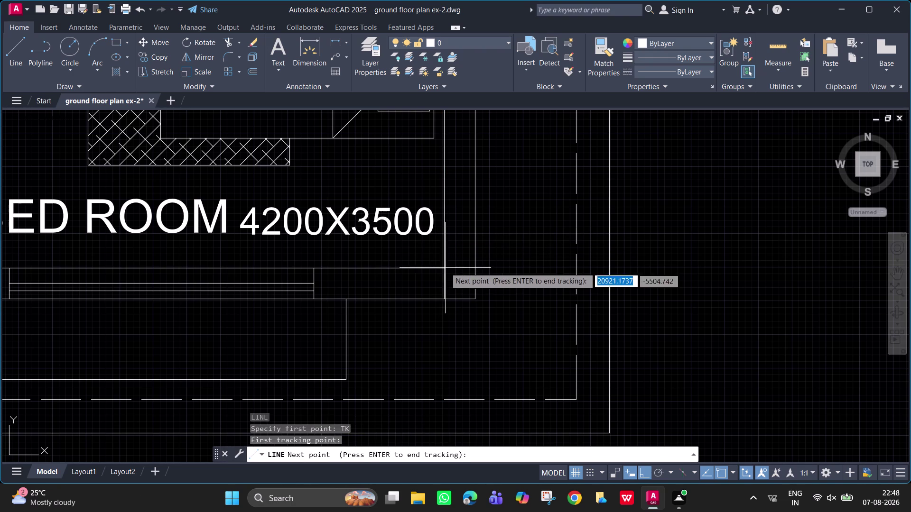
text(260)
key(Return)
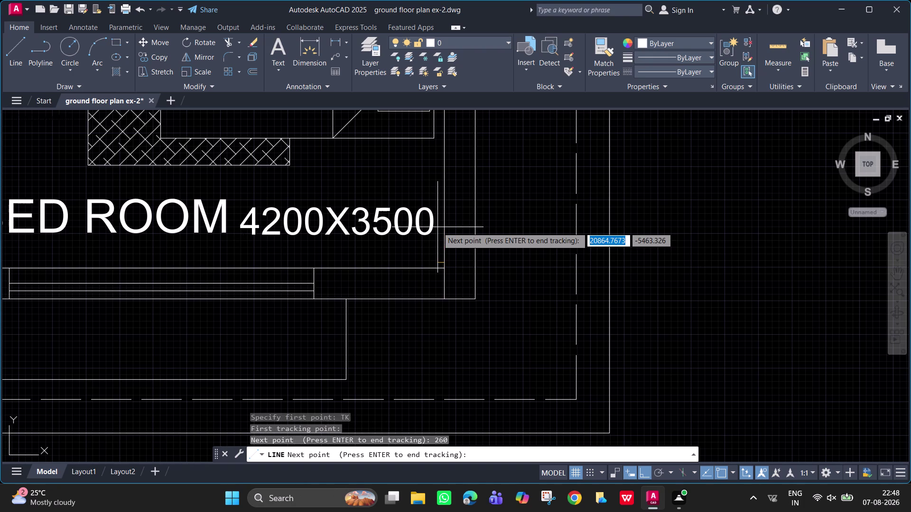
key(Escape)
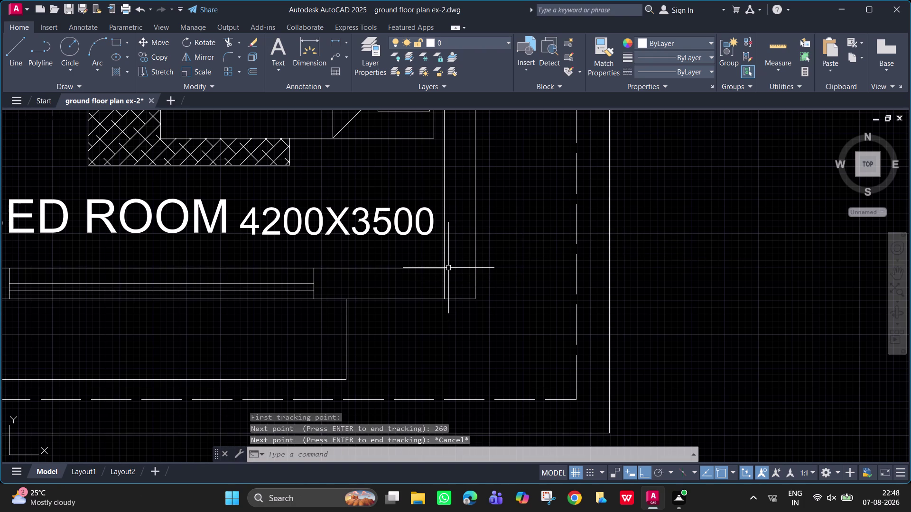
Draw the short line 260 from the right wall corner to the wall edge.
text(L TK)
key(space)
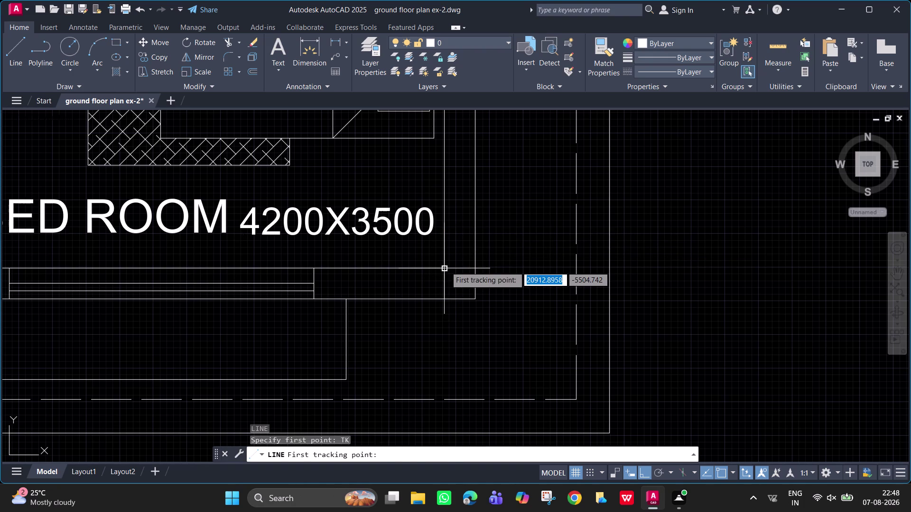
click(446, 266)
text(260)
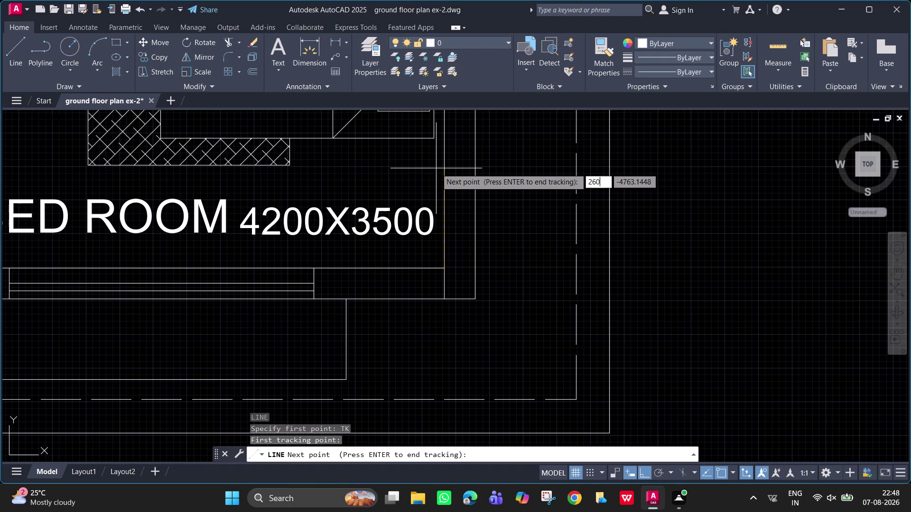
key(Return)
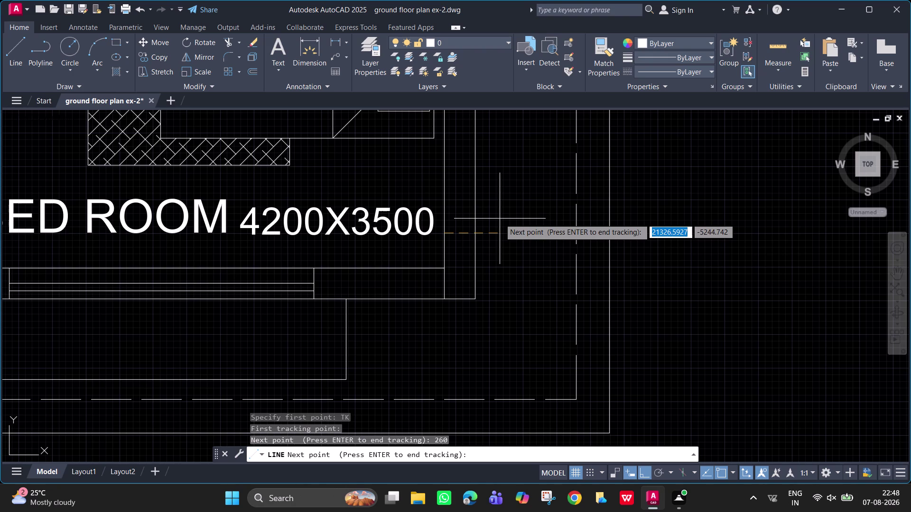
key(Return)
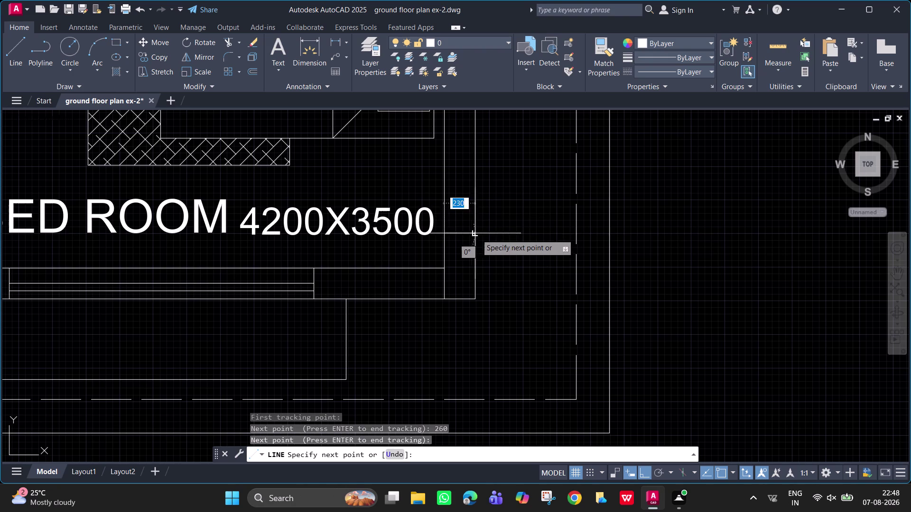
click(476, 235)
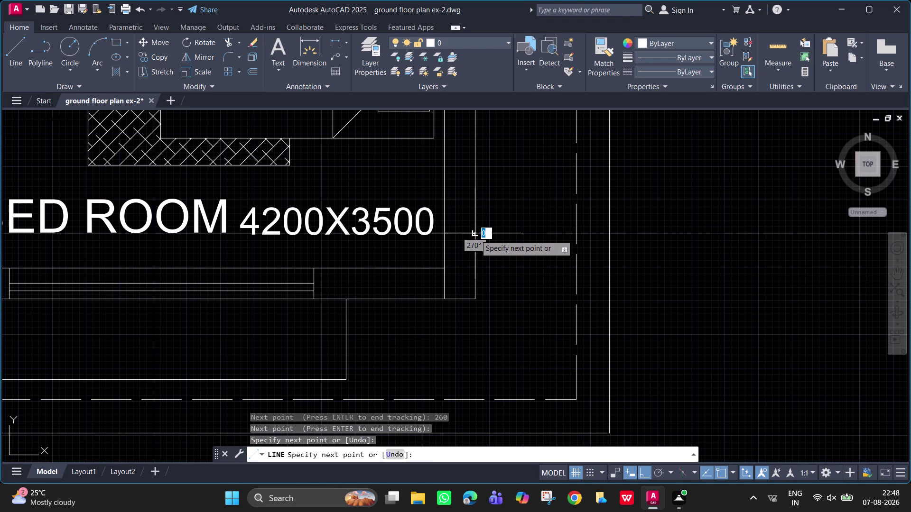
key(Escape)
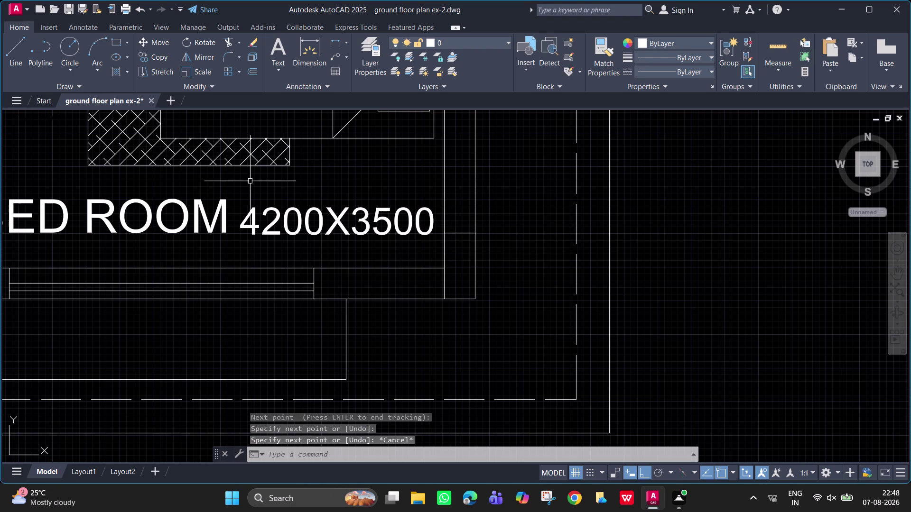
Hatch the first two wall-end rectangles with the SOLID pattern.
text(H)
key(space)
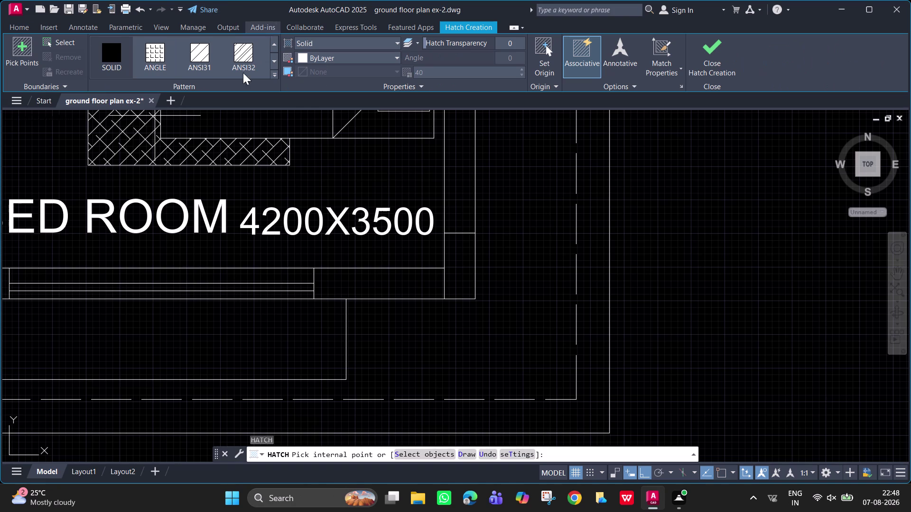
click(117, 59)
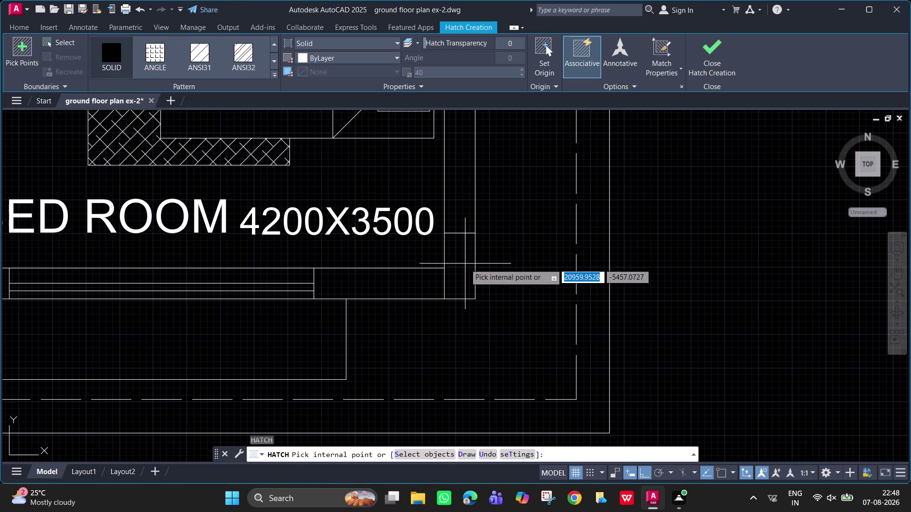
click(468, 265)
middle_drag(293, 236, 587, 220)
scroll(down, 3)
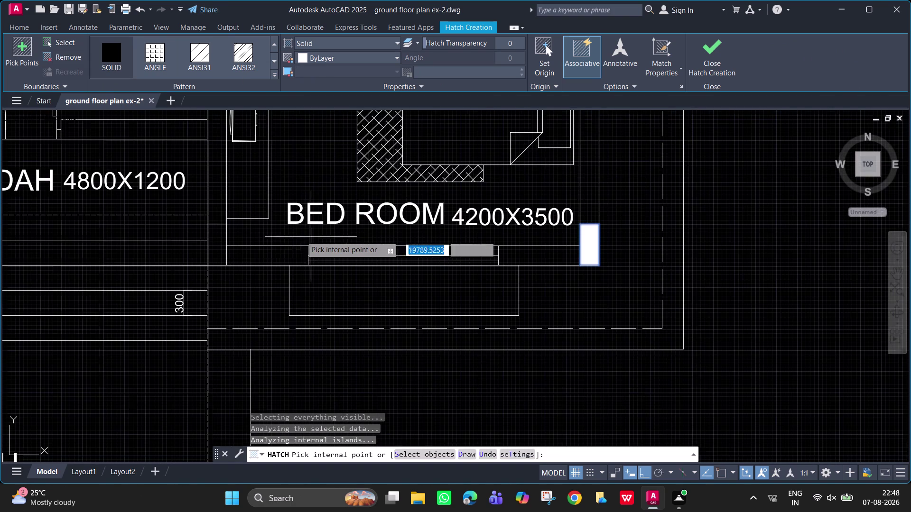
middle_drag(253, 236, 453, 238)
click(413, 240)
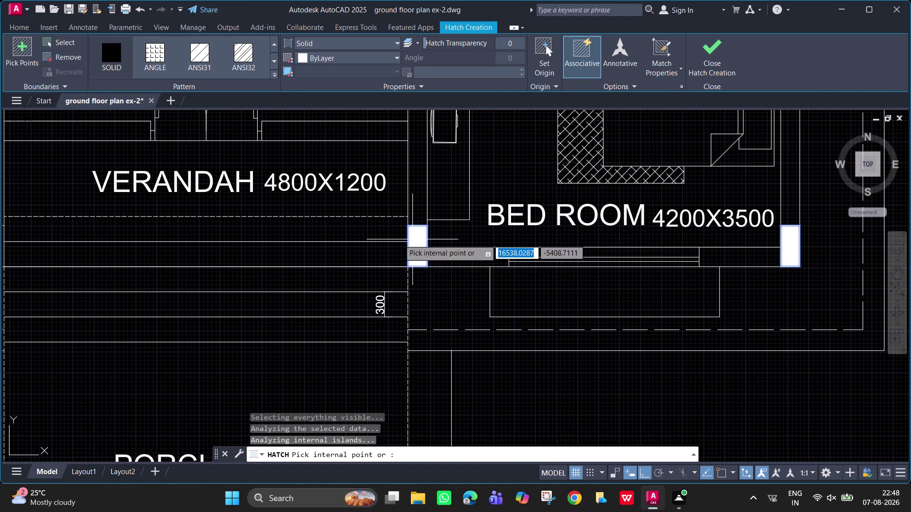
Solid-fill the wall ends beside the VERANDAH and the left bed room.
middle_drag(285, 233, 591, 253)
scroll(down, 3)
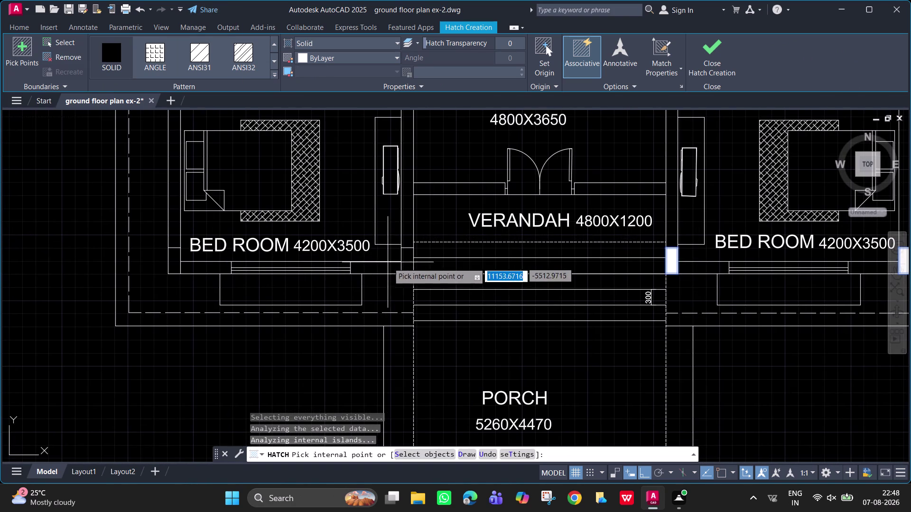
click(410, 263)
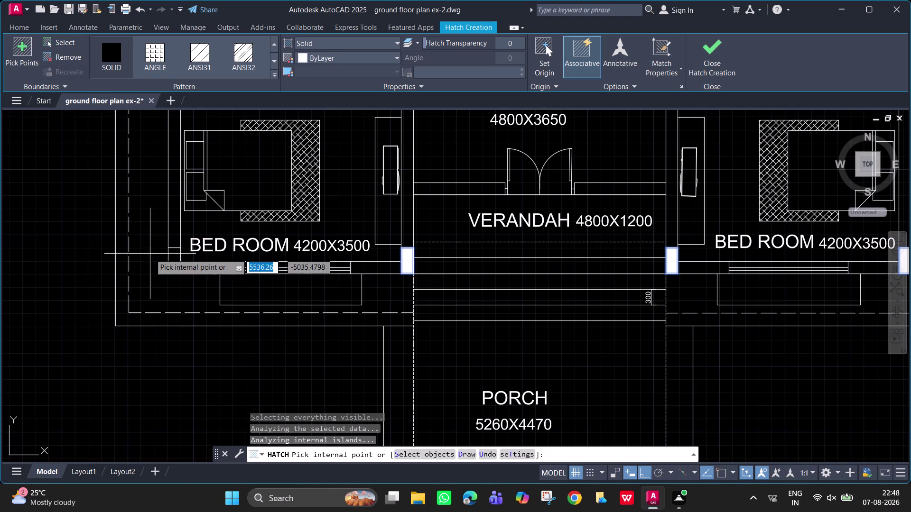
click(170, 261)
key(Escape)
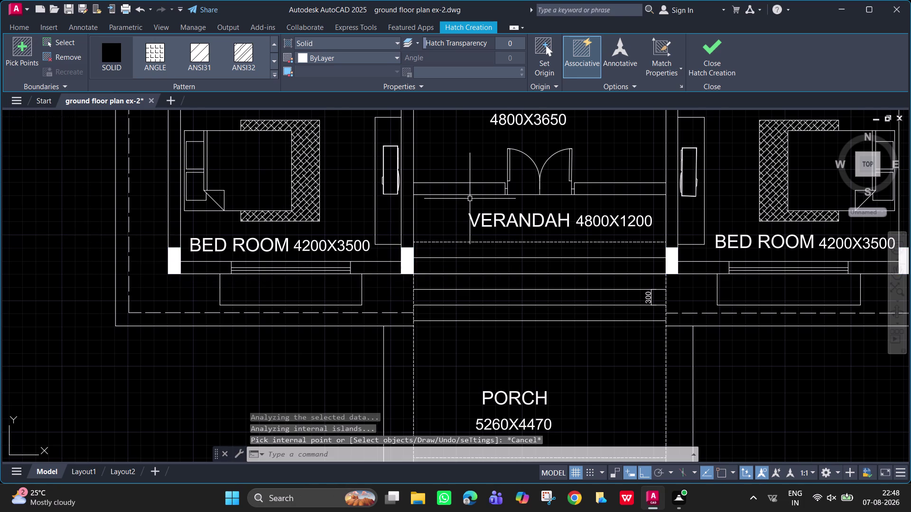
scroll(down, 3)
middle_drag(591, 292, 474, 337)
middle_drag(457, 328, 440, 355)
scroll(down, 3)
key(Escape)
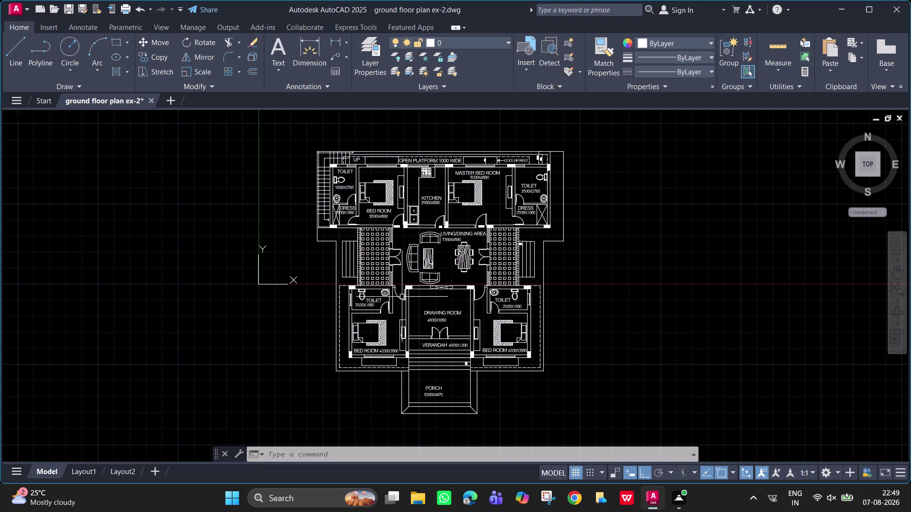
scroll(up, 3)
middle_drag(399, 283, 414, 343)
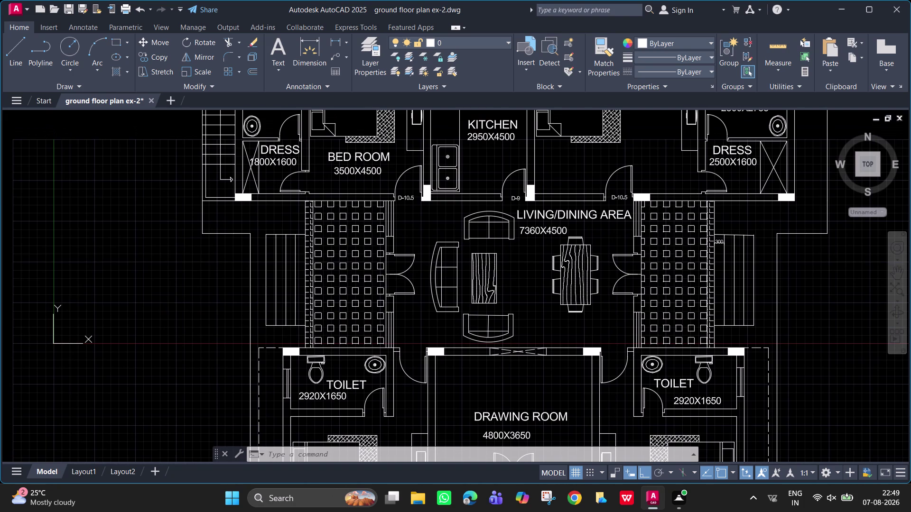
click(408, 196)
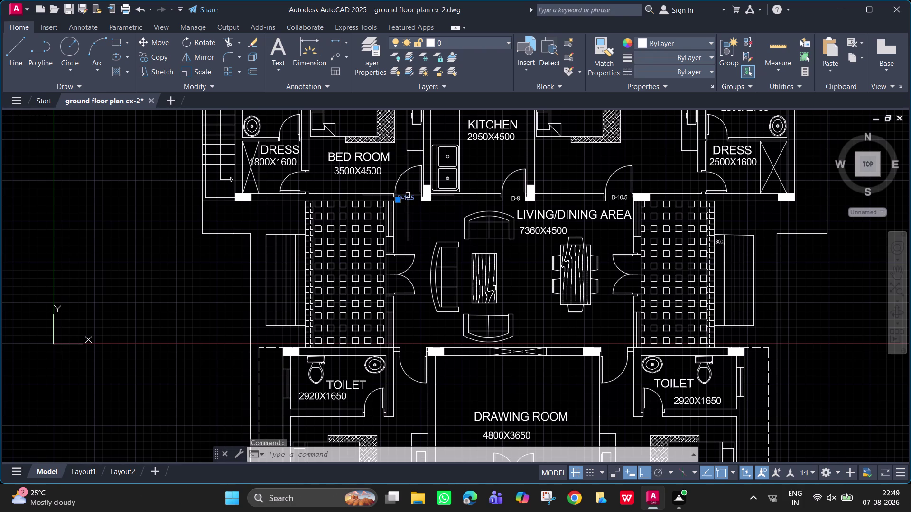
Copy the D-10.5 tag beside the lower door and delete the extra copy.
text(CO)
key(space)
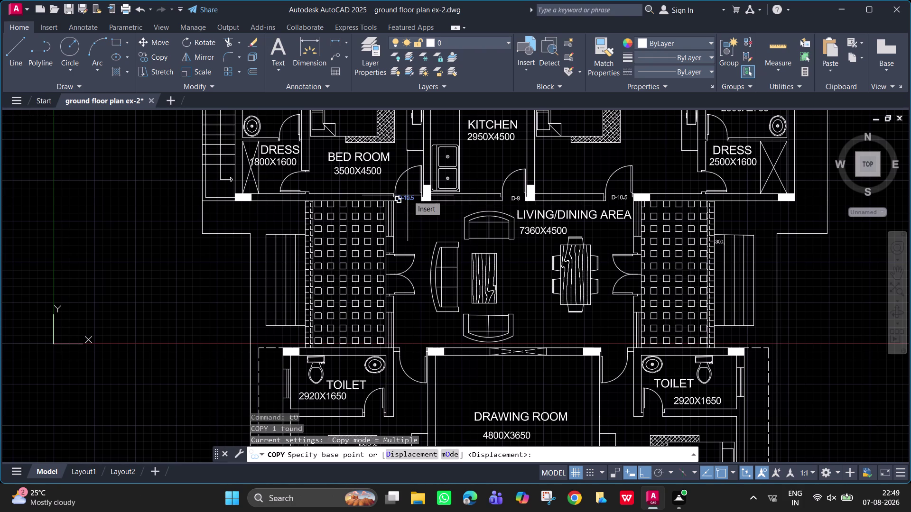
drag(407, 196, 418, 378)
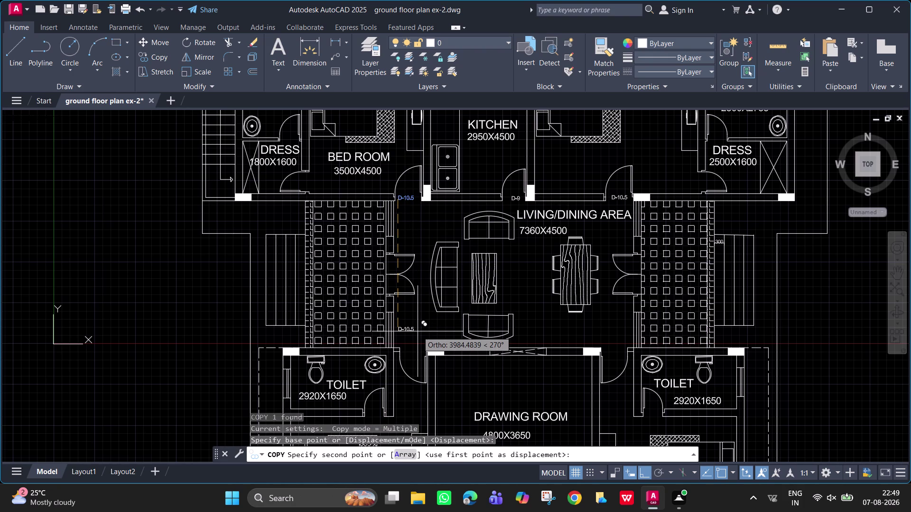
drag(419, 377, 419, 348)
drag(418, 331, 422, 347)
click(421, 346)
key(Escape)
click(405, 326)
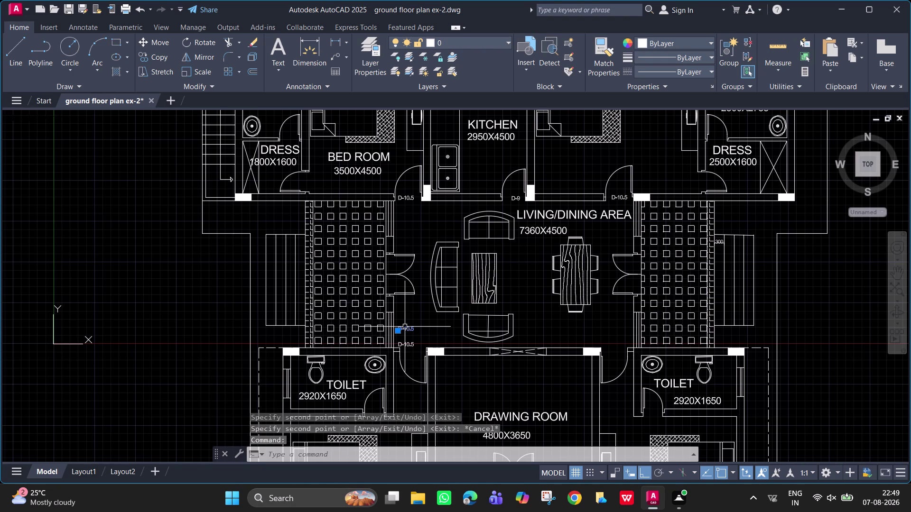
key(Delete)
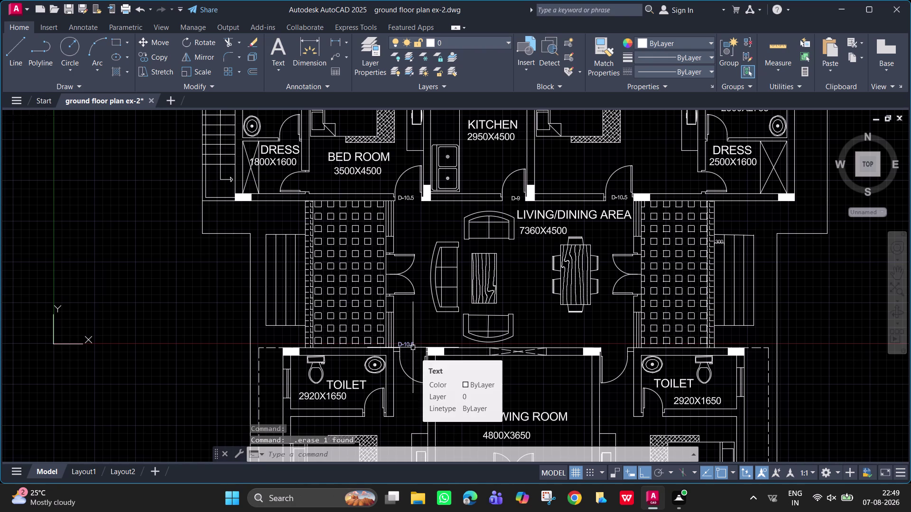
Turn off ortho and move the D-10.5 label next to its door.
key(F8)
scroll(up, 3)
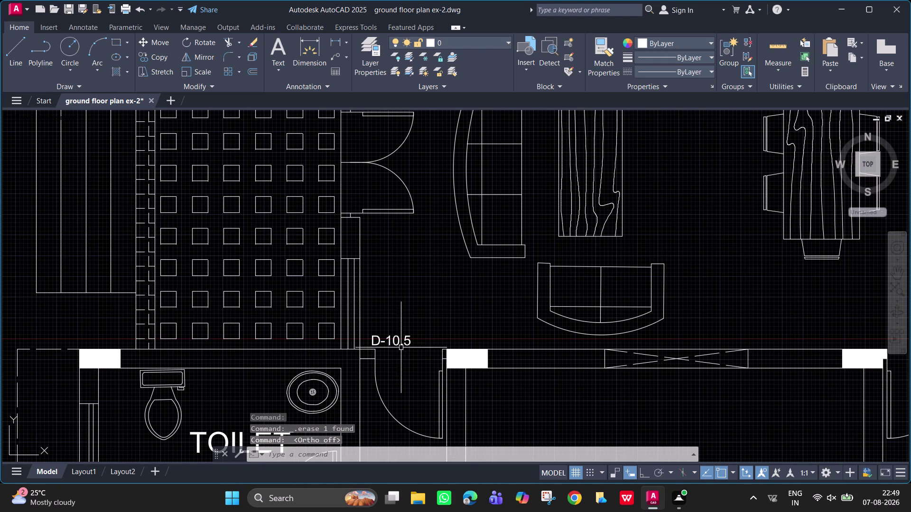
click(397, 347)
text(M)
key(space)
drag(397, 346, 389, 365)
click(388, 365)
key(Escape)
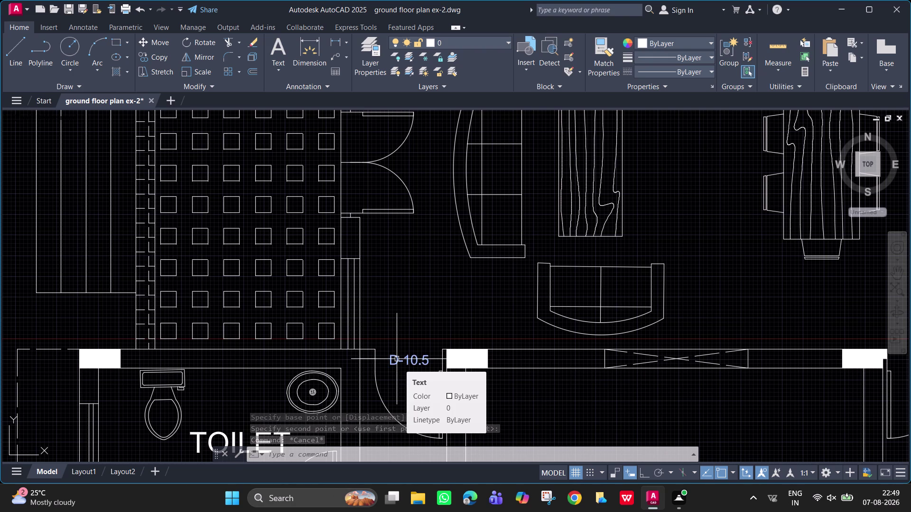
Copy D-10.5 tags to the left toilet, drawing room, verandah and right toilet doors.
scroll(down, 3)
middle_drag(397, 359, 396, 223)
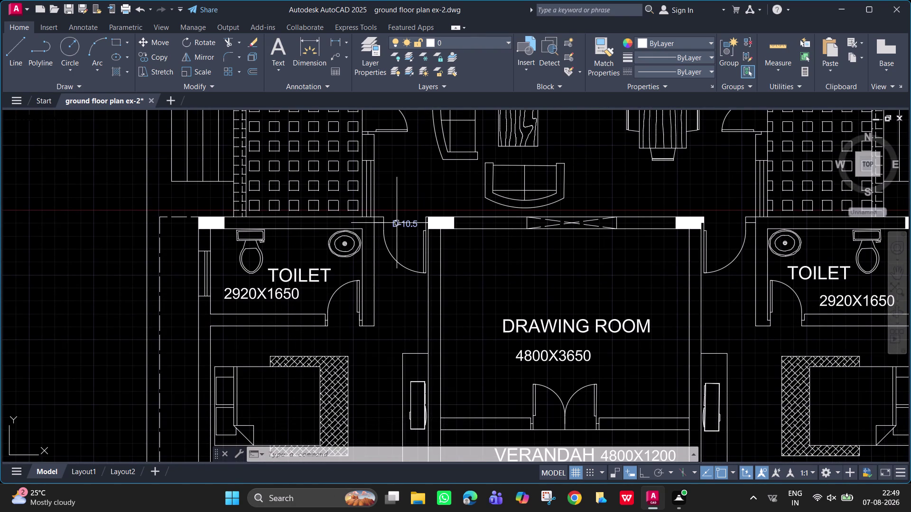
click(397, 223)
text(CO)
key(space)
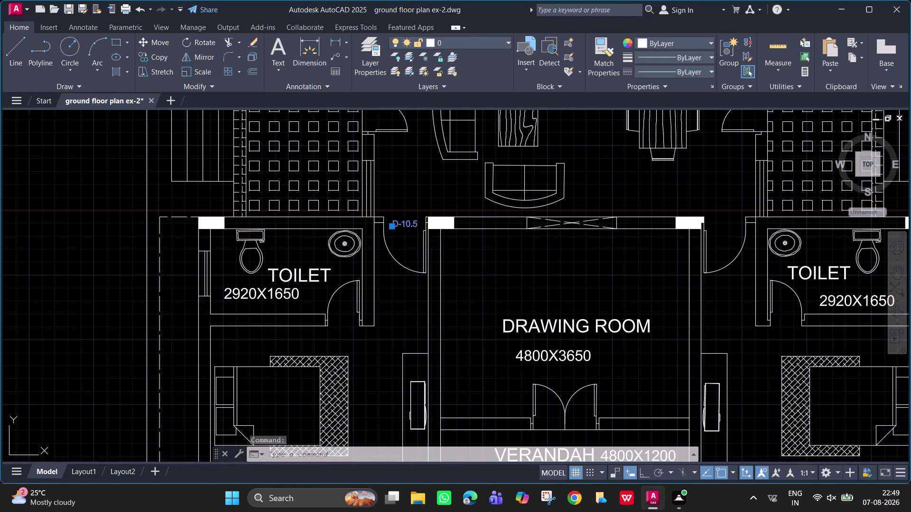
drag(397, 223, 338, 322)
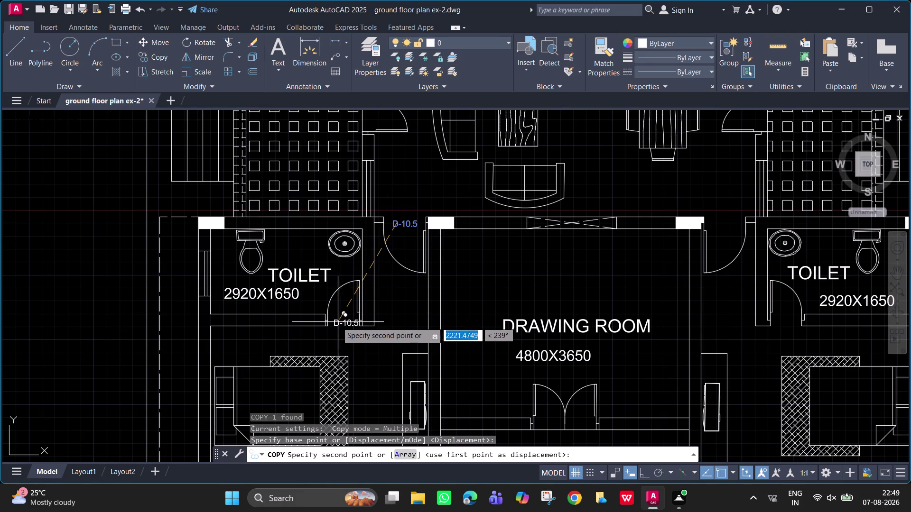
drag(338, 322, 337, 322)
click(337, 322)
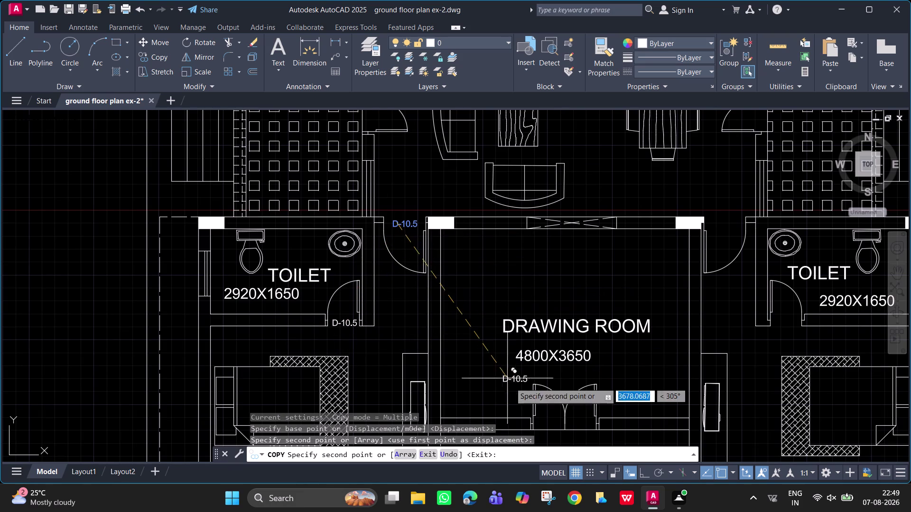
click(561, 438)
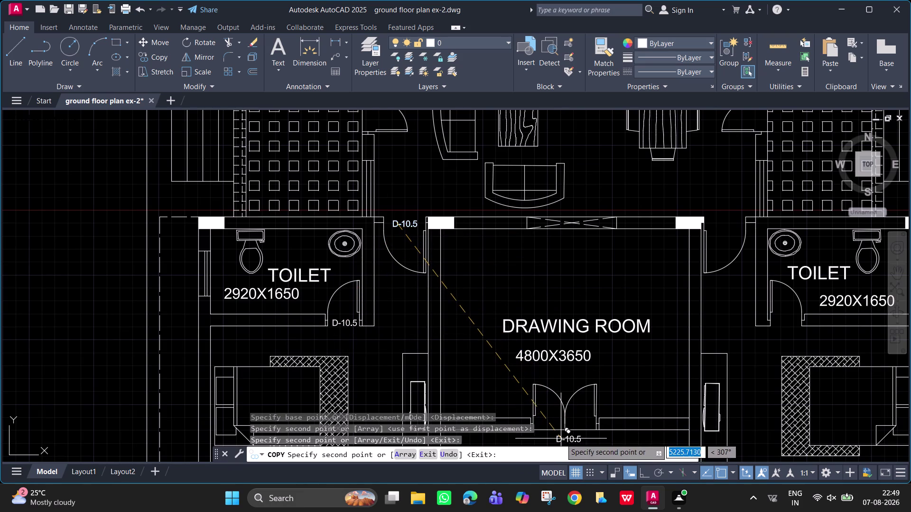
click(716, 222)
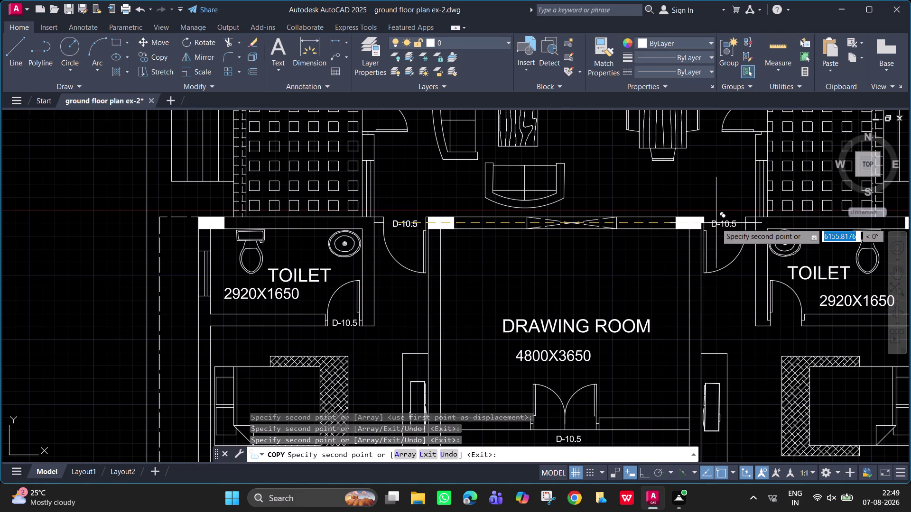
click(779, 317)
Place D-10.5 tags at the master bedroom door and both dress room doors.
middle_drag(698, 319, 591, 244)
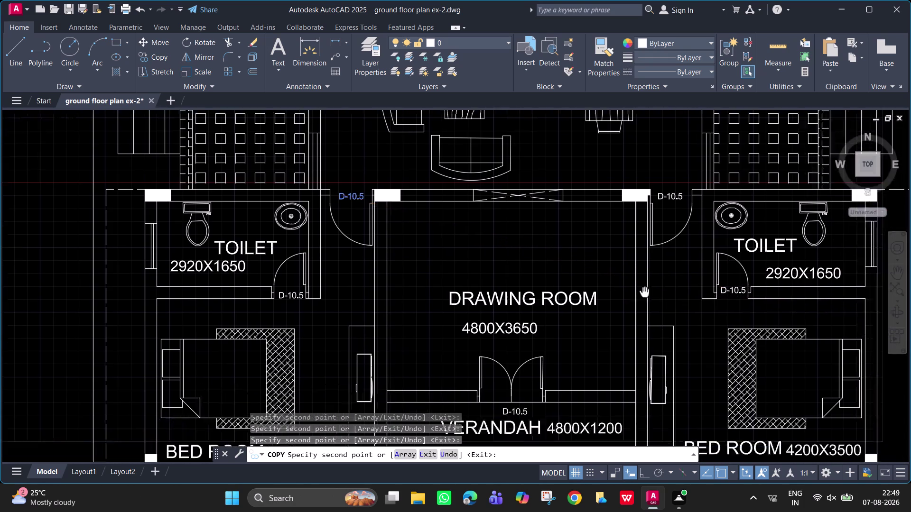
middle_drag(590, 244, 545, 152)
scroll(down, 3)
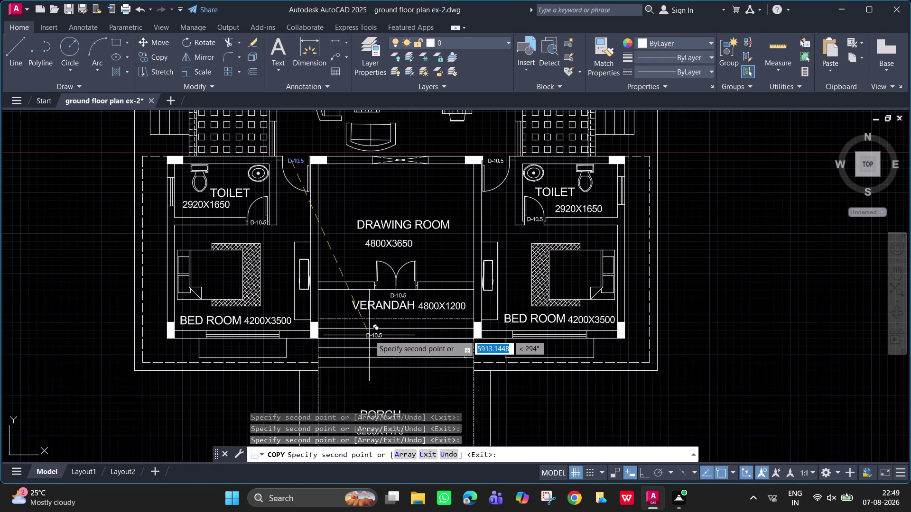
middle_drag(389, 247, 384, 409)
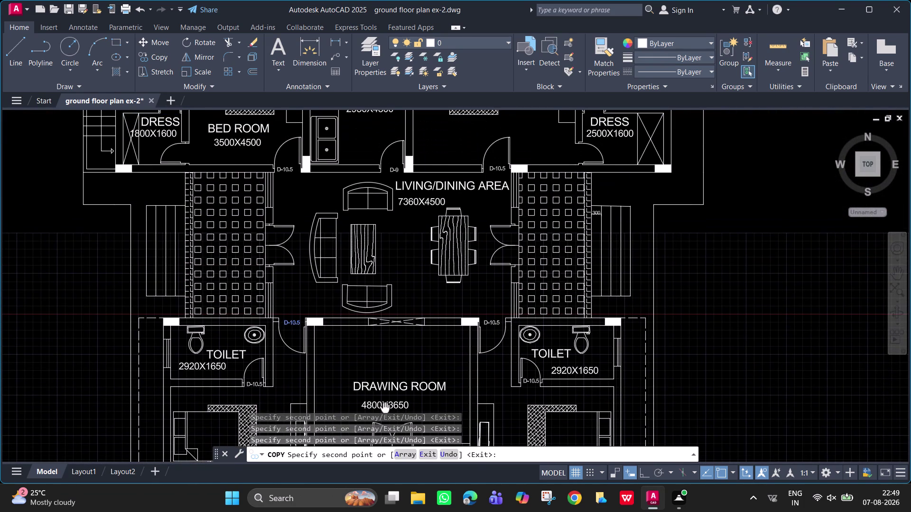
middle_drag(385, 409, 384, 307)
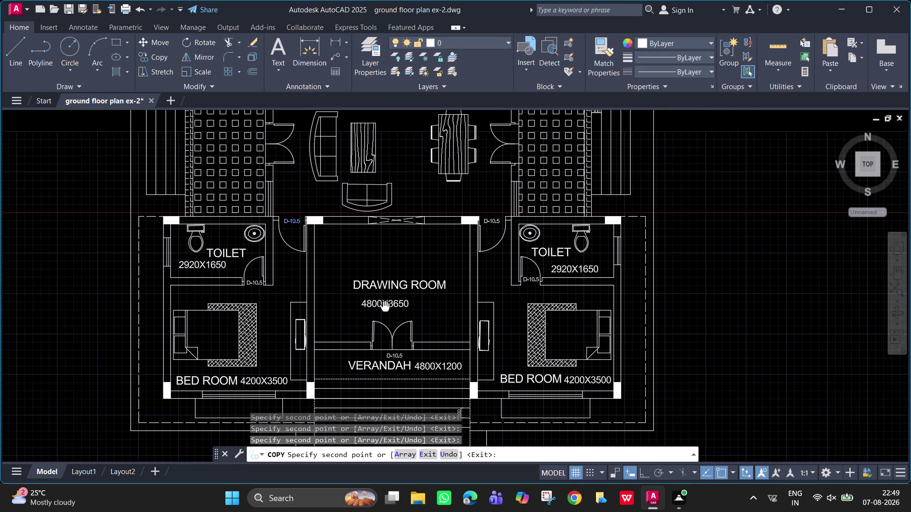
middle_drag(385, 306, 397, 487)
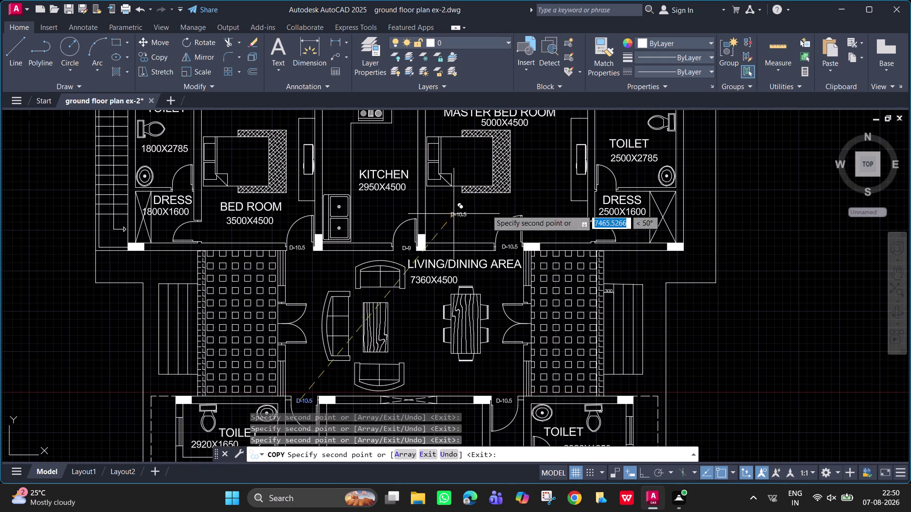
click(593, 233)
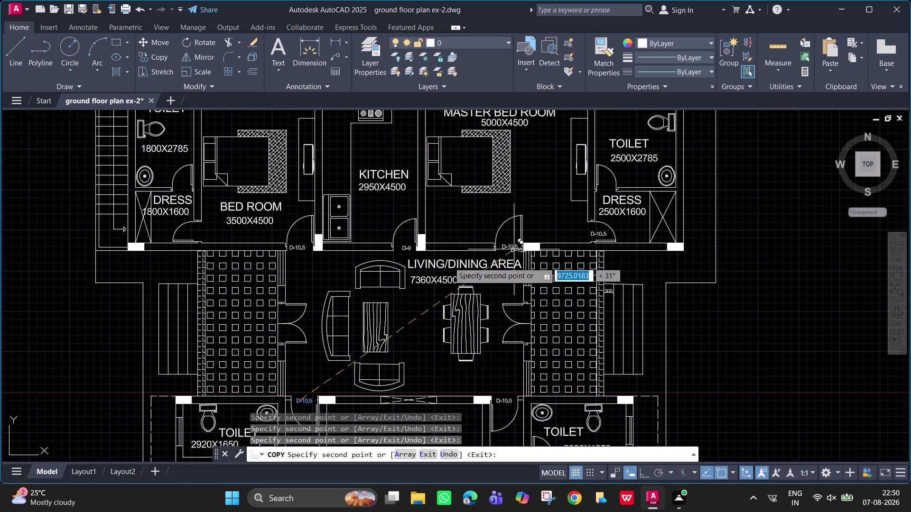
click(192, 232)
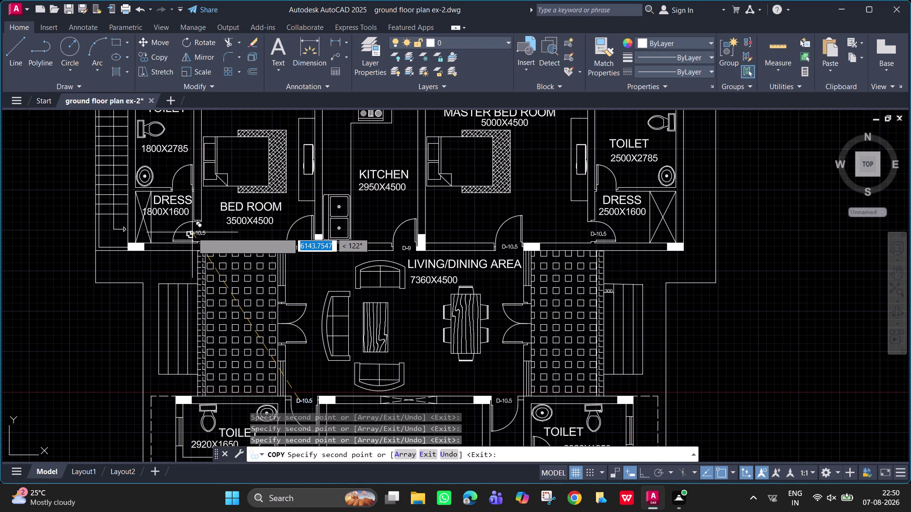
scroll(up, 3)
click(175, 187)
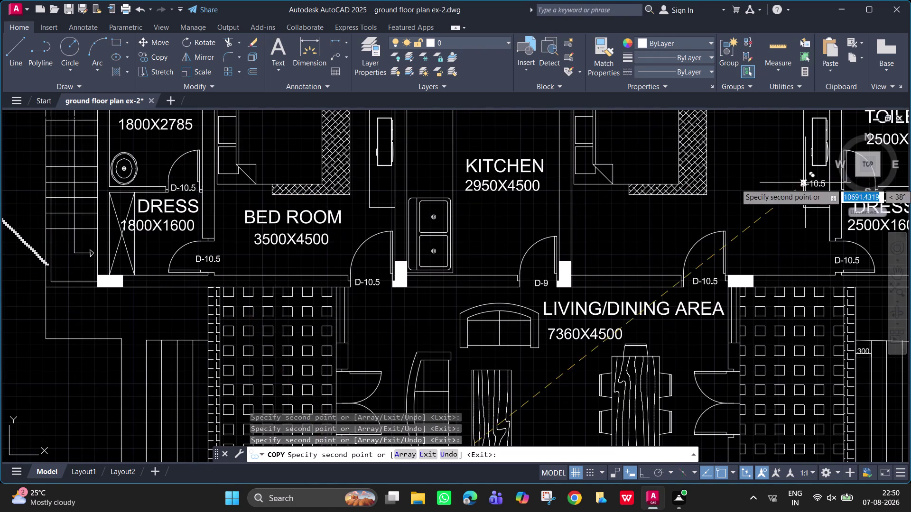
Tag the upper right toilet door with D-10.5 and end copying.
middle_drag(718, 210, 435, 218)
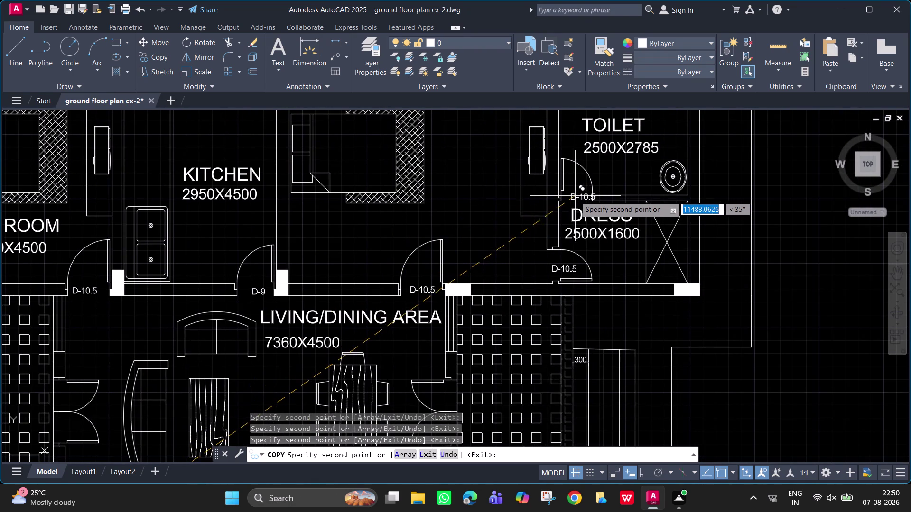
click(569, 196)
middle_drag(465, 205, 521, 320)
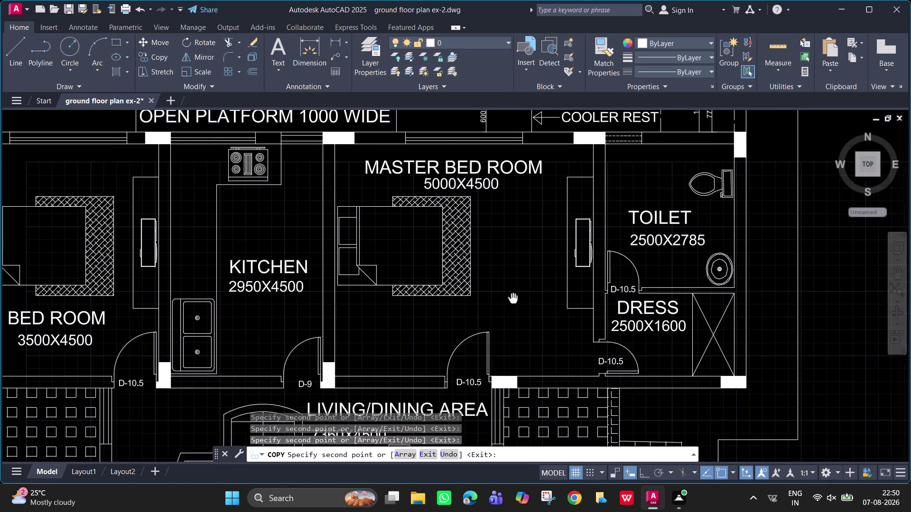
middle_drag(521, 320, 541, 366)
scroll(down, 3)
key(Escape)
scroll(up, 3)
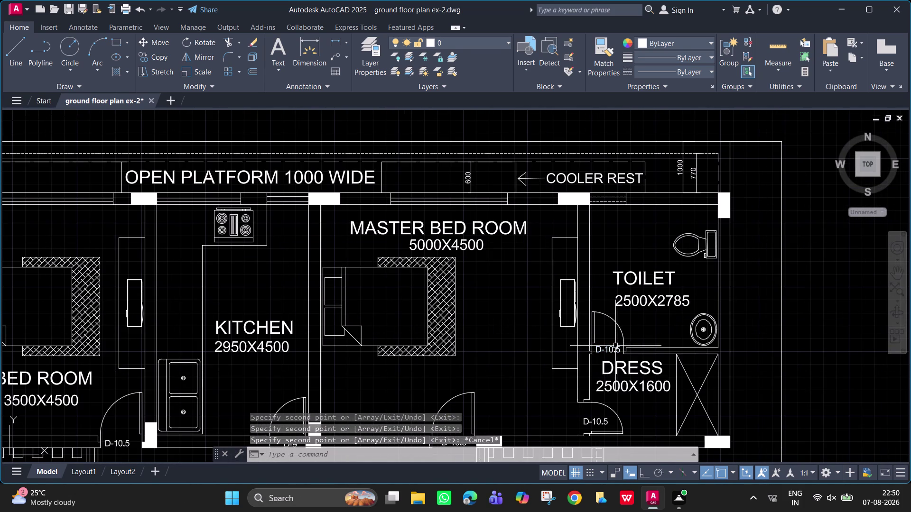
Retype the right toilet and right dress door tags as D-8.5.
double_click(613, 349)
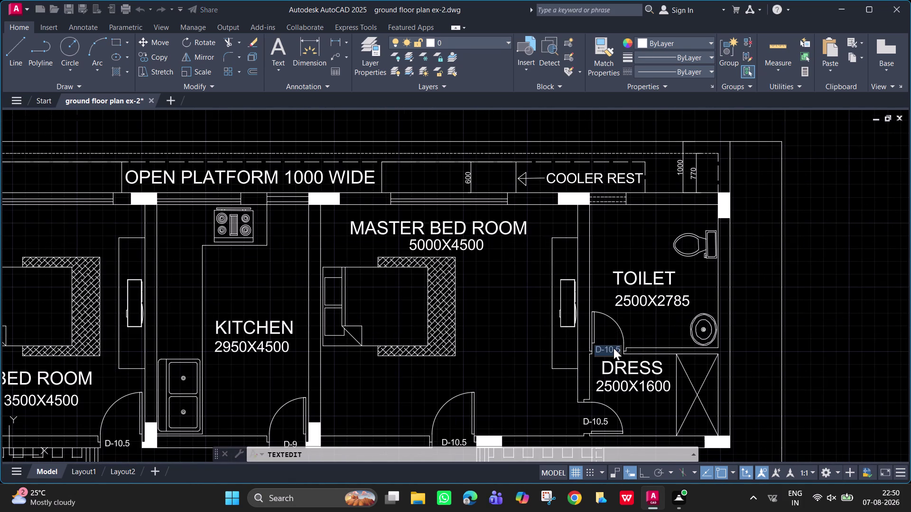
key(d)
key(minus)
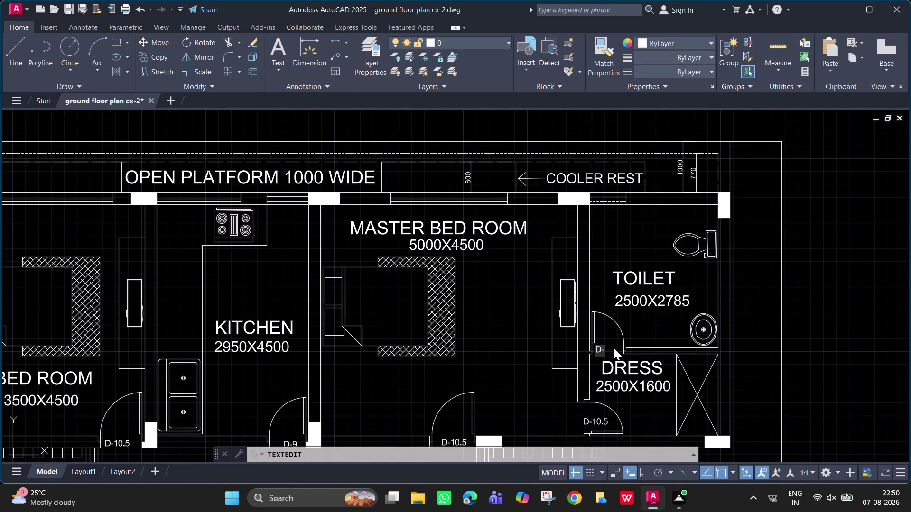
text(8)
text(.5)
key(Return)
key(Return)
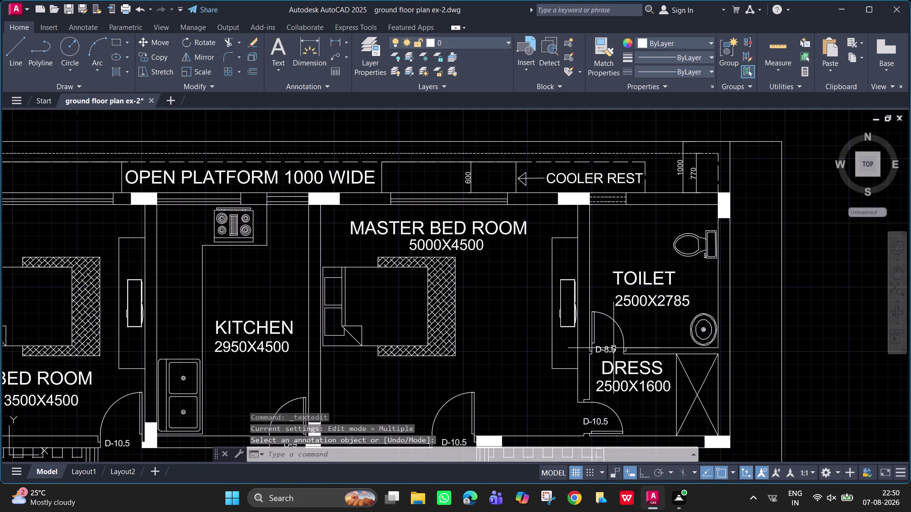
double_click(597, 422)
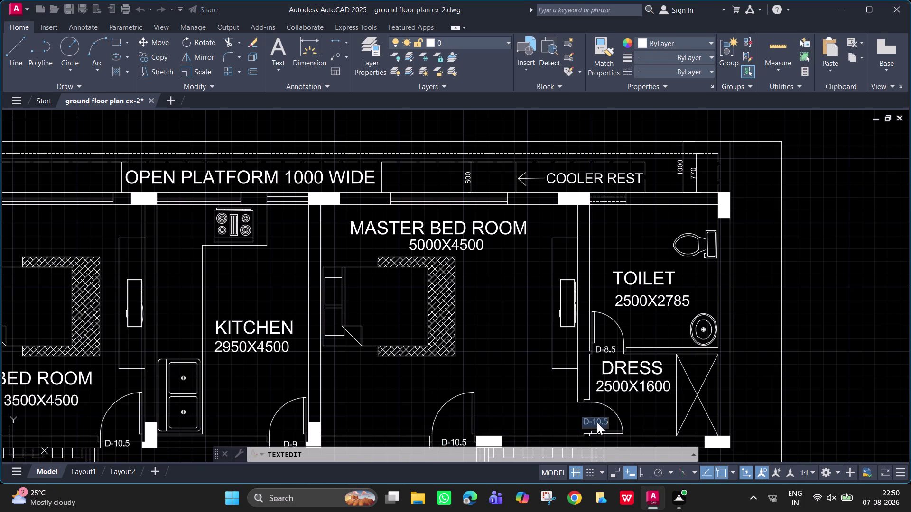
text(D-8.5)
key(Return)
key(Return)
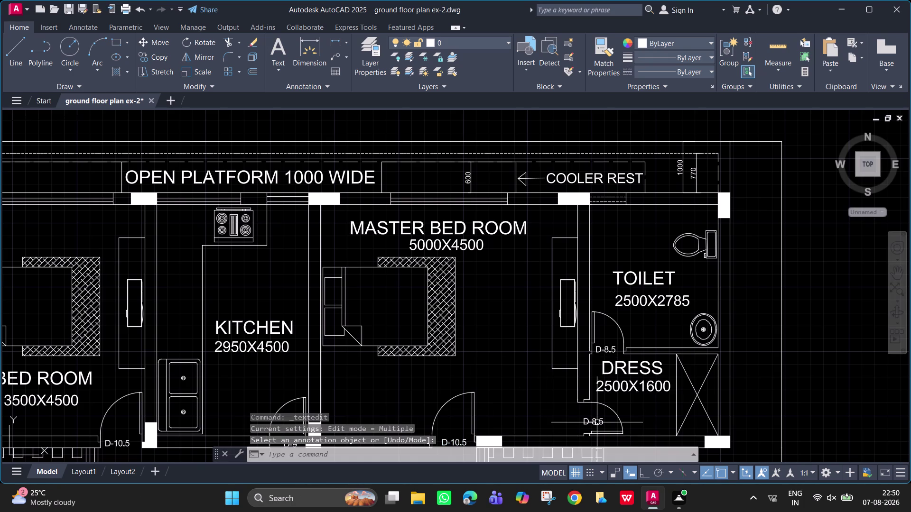
Pan to the left dress room and retype its door label as D-8.
middle_drag(412, 280, 469, 187)
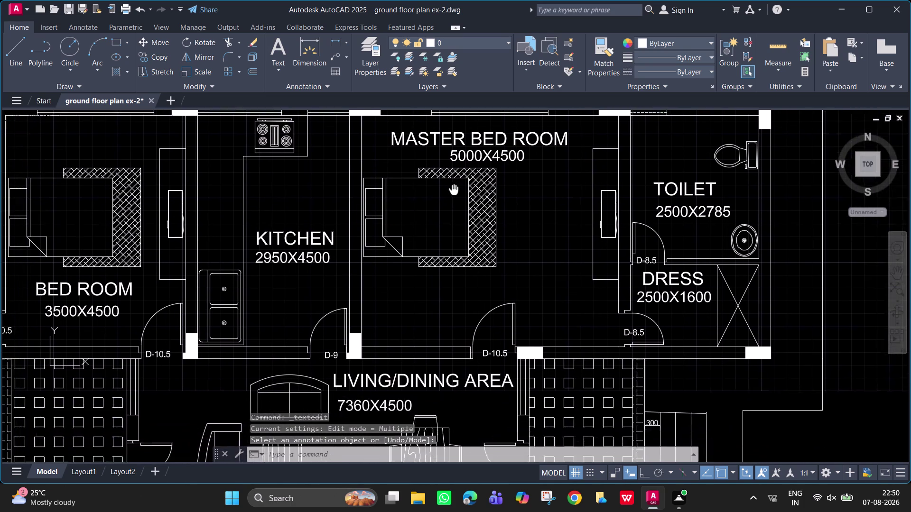
middle_drag(470, 186, 471, 187)
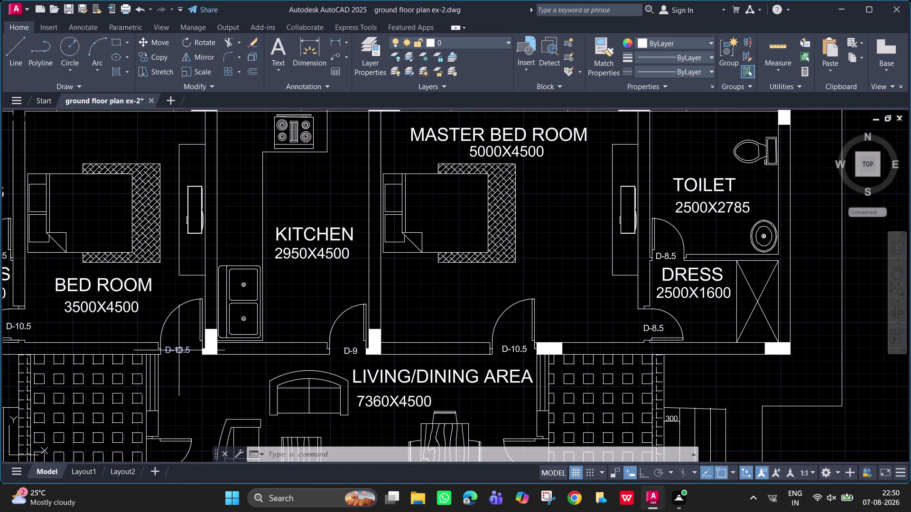
middle_drag(164, 341, 309, 336)
double_click(168, 320)
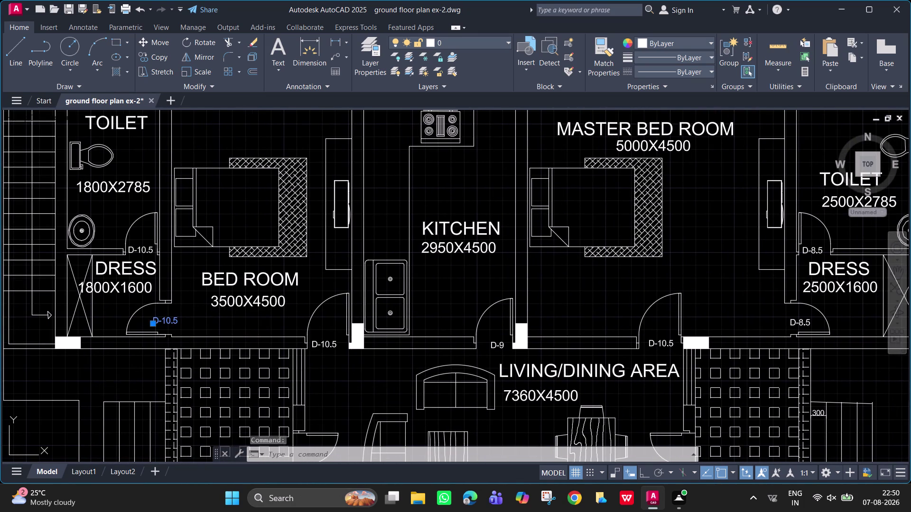
text(D-8)
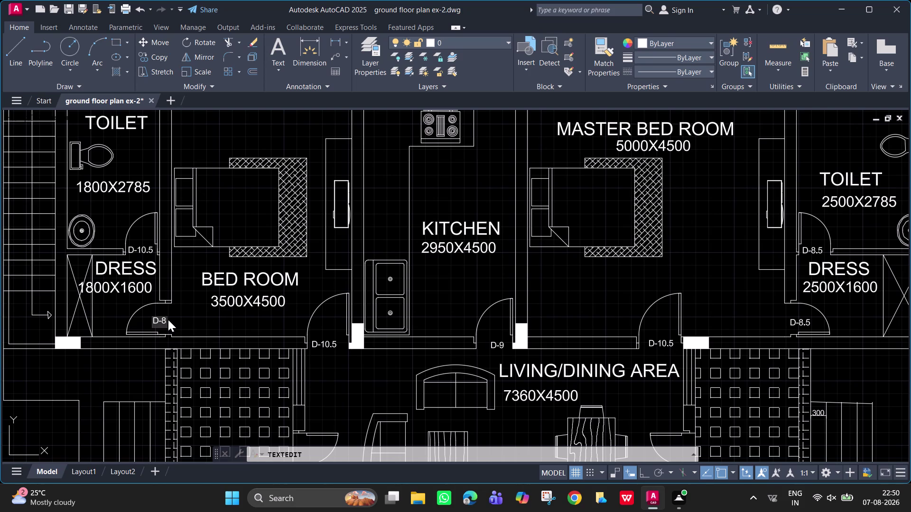
key(Return)
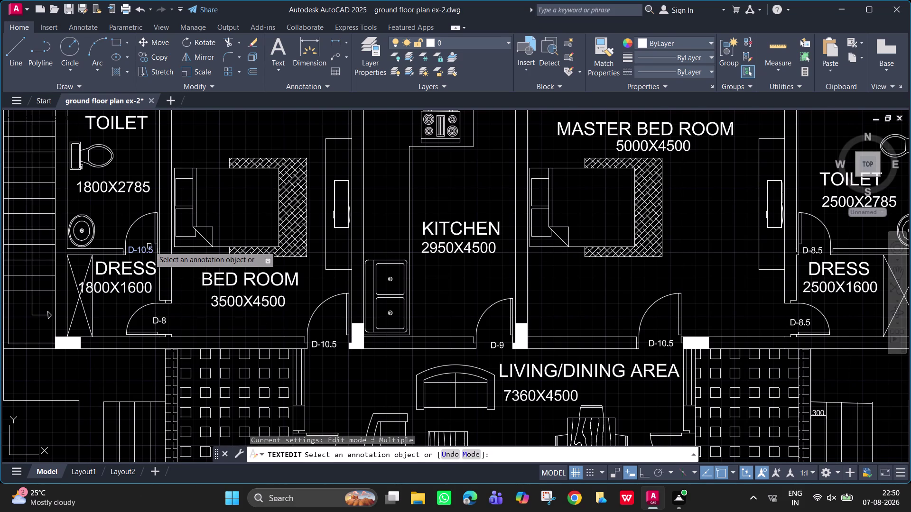
Change the D-10.5 tag by the left dress room to D-8.5.
double_click(148, 246)
key(d)
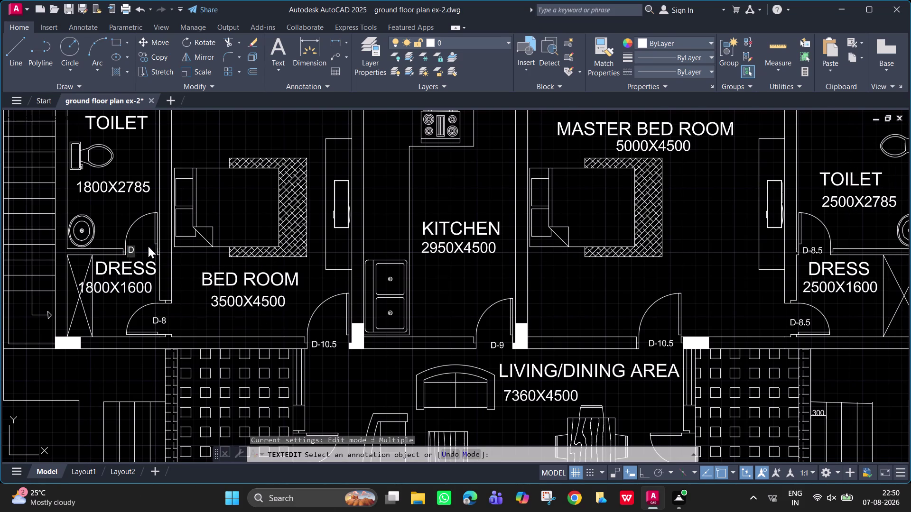
key(minus)
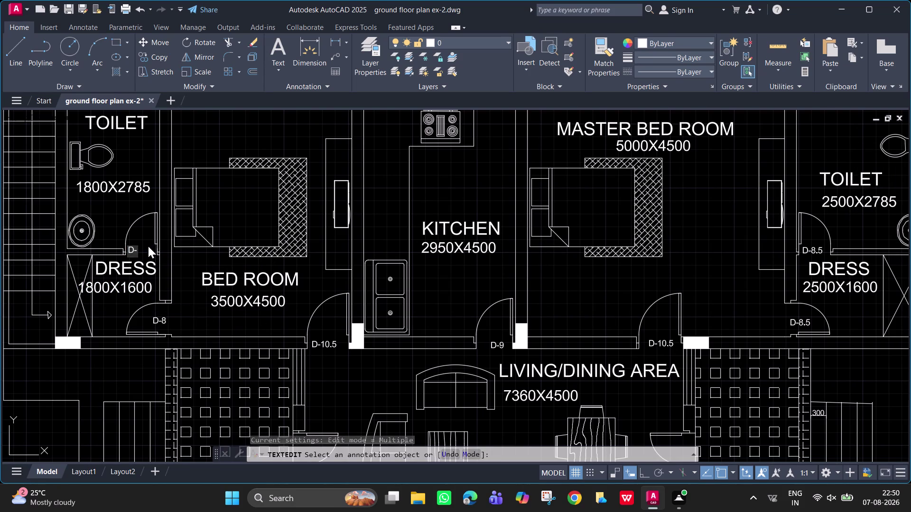
text(8.5)
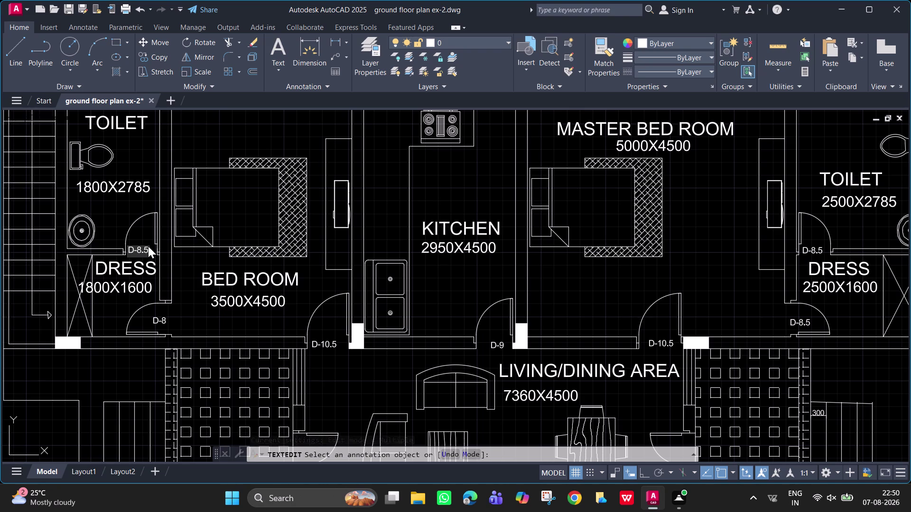
key(Return)
key(Return)
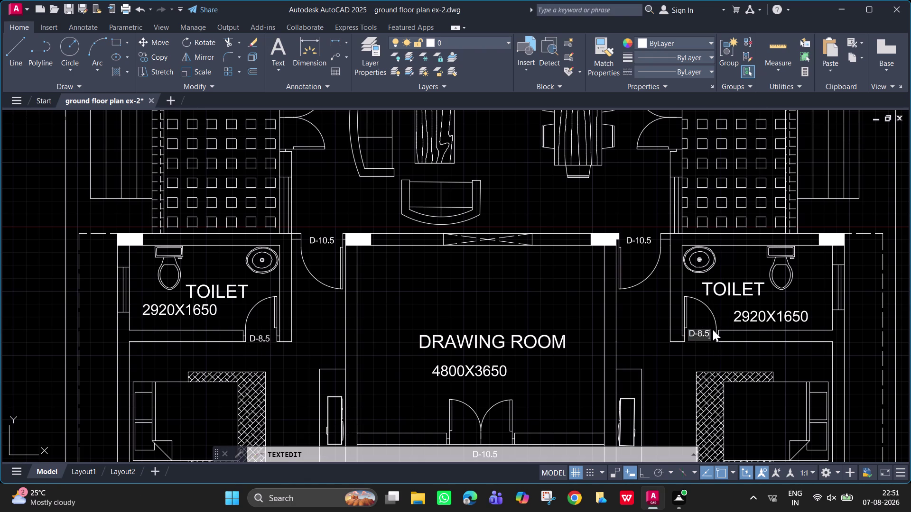
Retype the left and right lower toilet door tags as D-8.5.
key(Return)
key(Return)
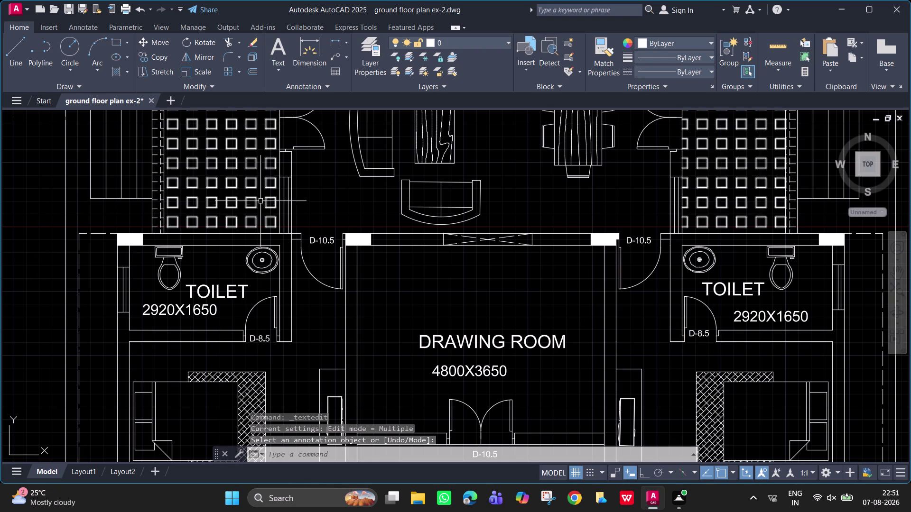
Change the door tag above the VERANDAH to FP-12.
middle_drag(261, 207, 234, 291)
middle_drag(396, 327, 386, 212)
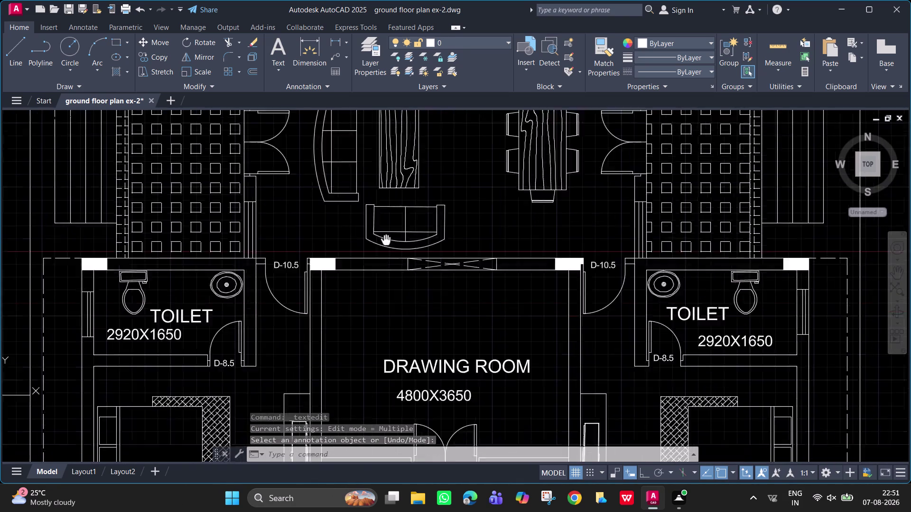
middle_drag(386, 212, 377, 108)
double_click(449, 320)
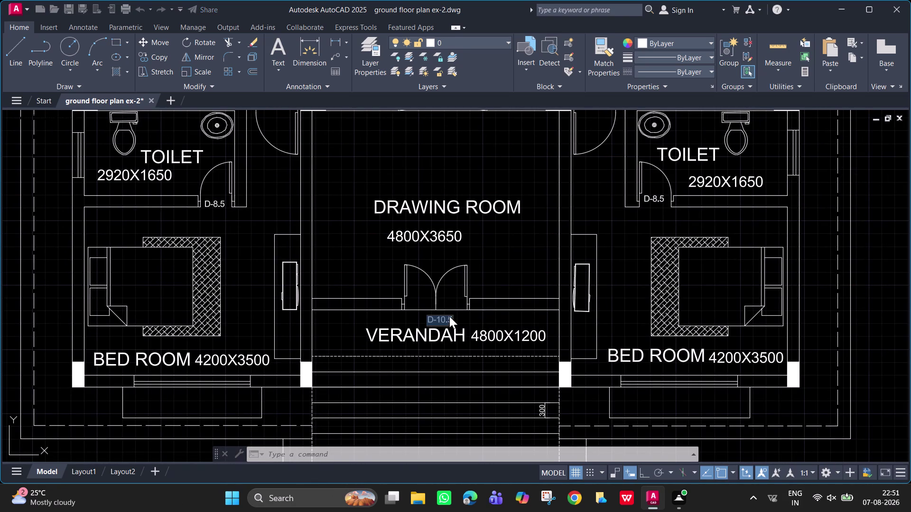
text(FP)
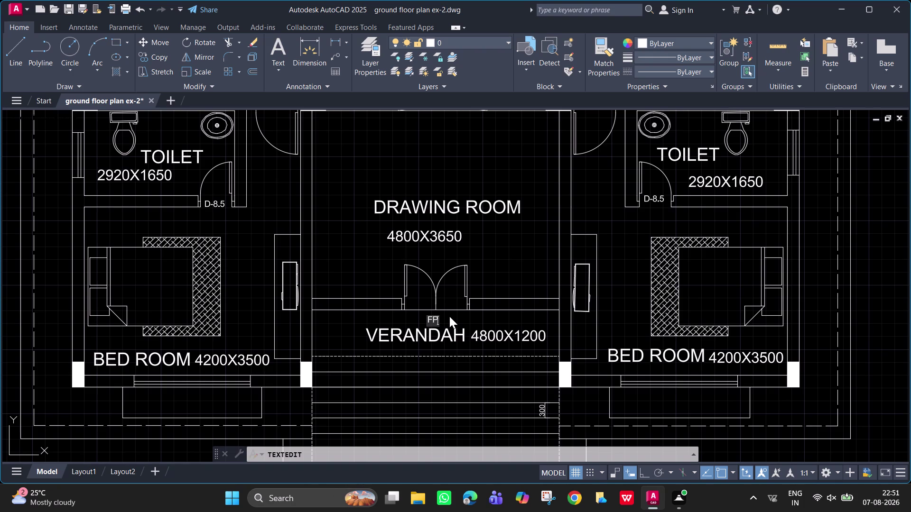
key(minus)
text(21)
key(BackSpace)
key(BackSpace)
text(12)
key(Return)
key(Return)
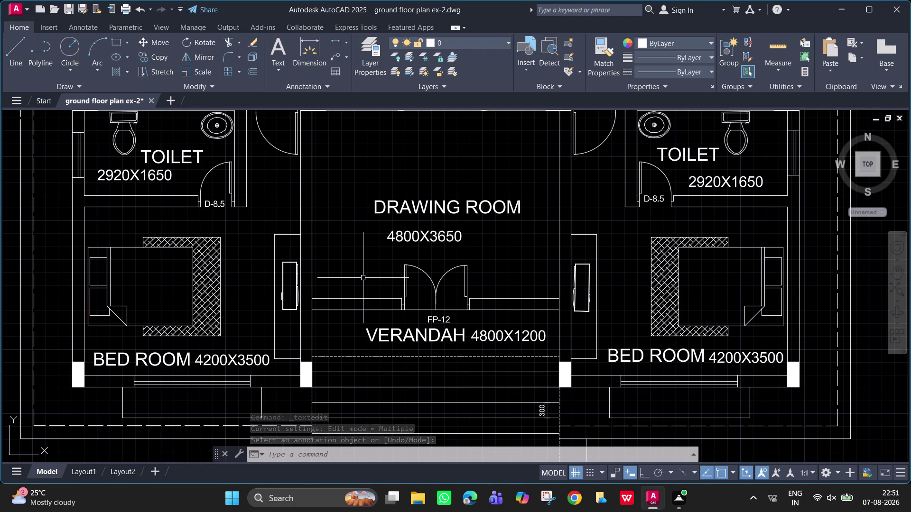
middle_drag(290, 362, 292, 363)
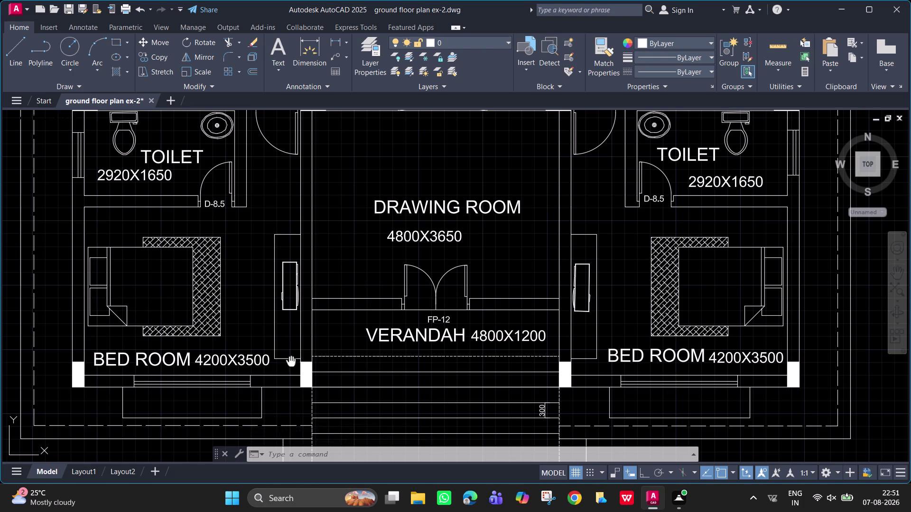
middle_drag(292, 364, 314, 389)
Copy the FP-12 tag to the left and right living/dining side openings.
click(462, 348)
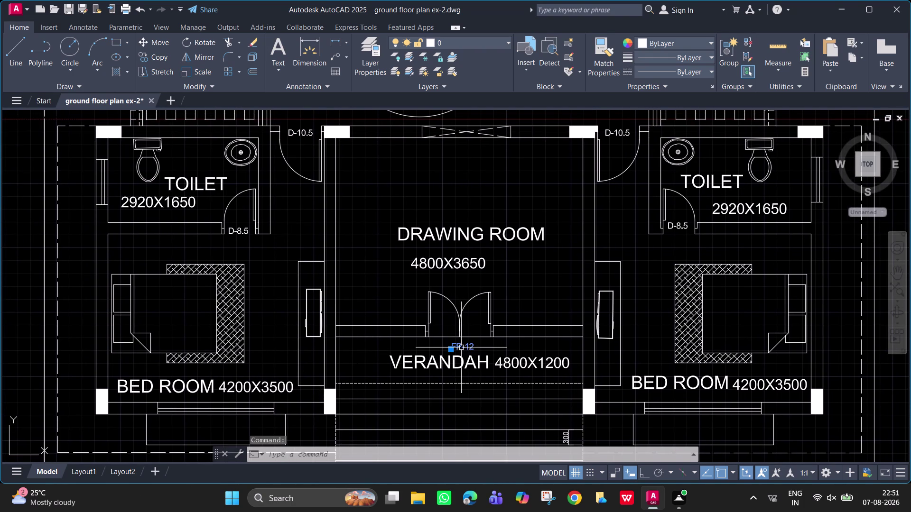
text(CO)
key(space)
drag(457, 349, 389, 296)
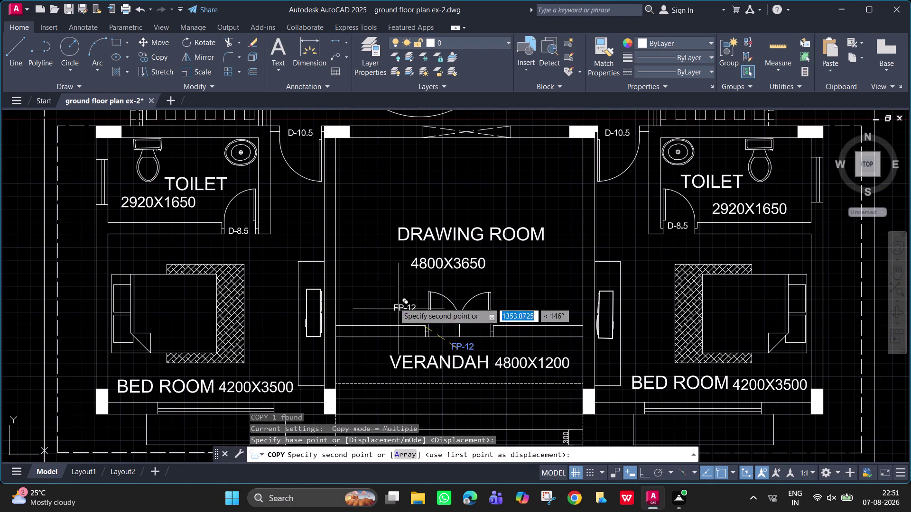
drag(388, 296, 357, 162)
middle_drag(357, 161, 404, 403)
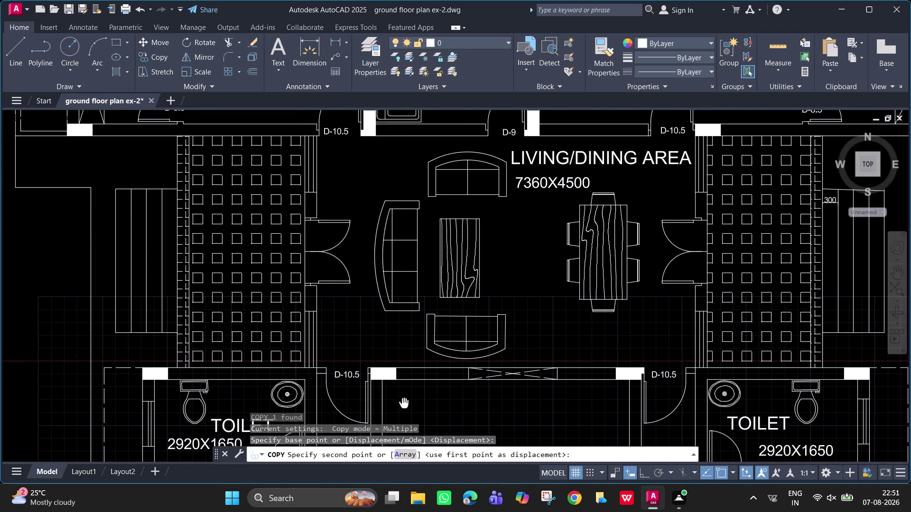
click(347, 252)
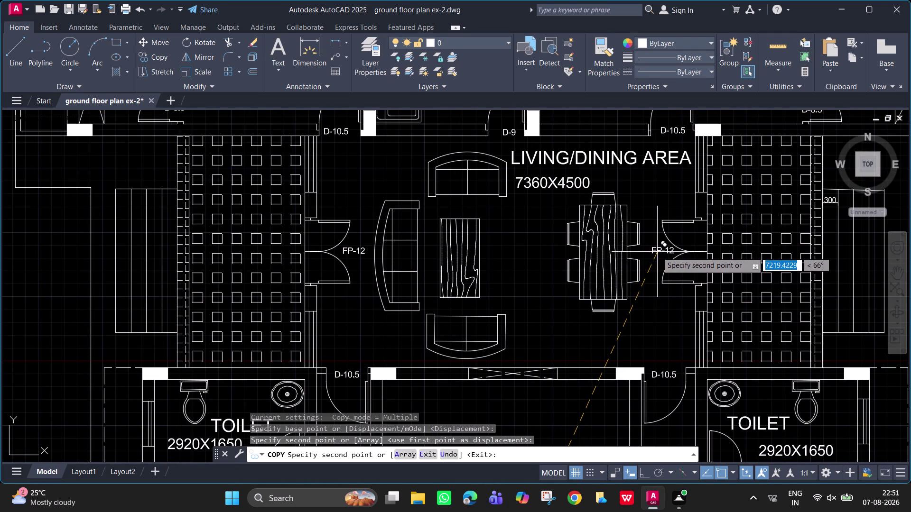
click(657, 252)
key(Escape)
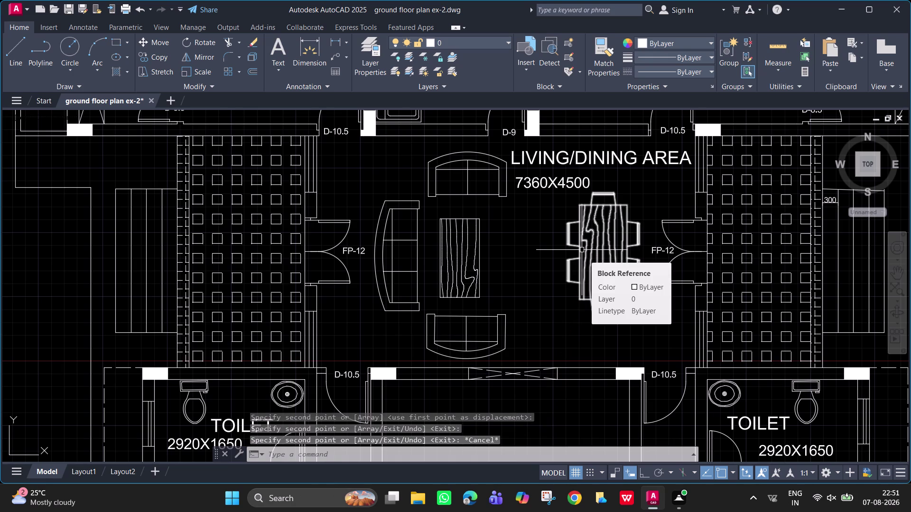
scroll(down, 3)
middle_drag(684, 190, 643, 63)
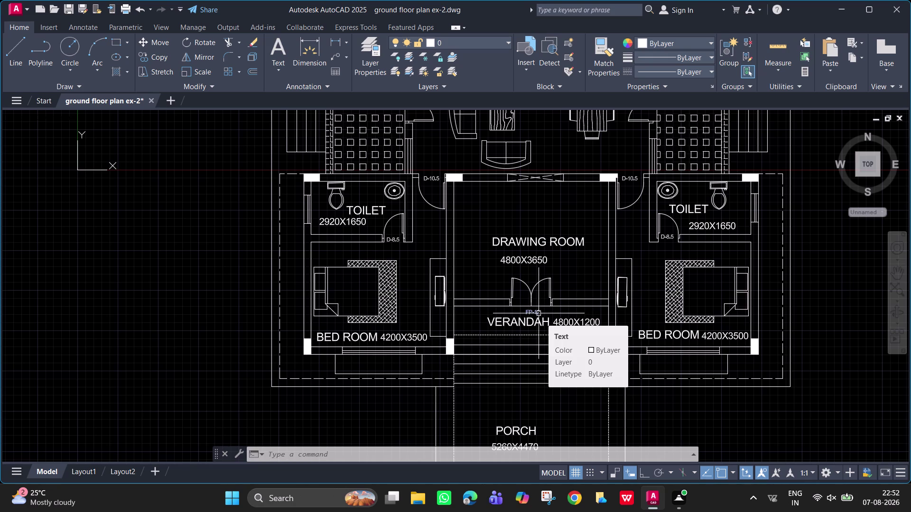
Copy the D-8.5 tag below both bed rooms and to both verandah ends.
click(670, 238)
text(CO)
key(space)
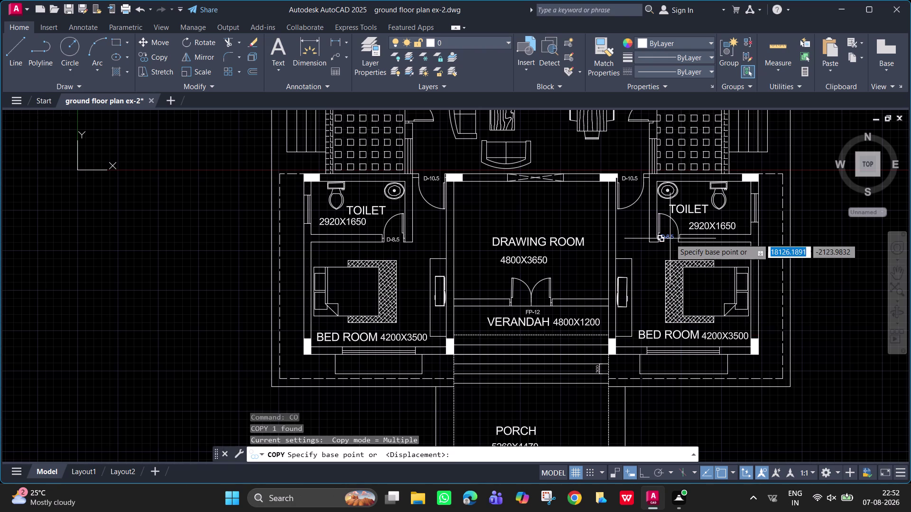
drag(670, 238, 679, 365)
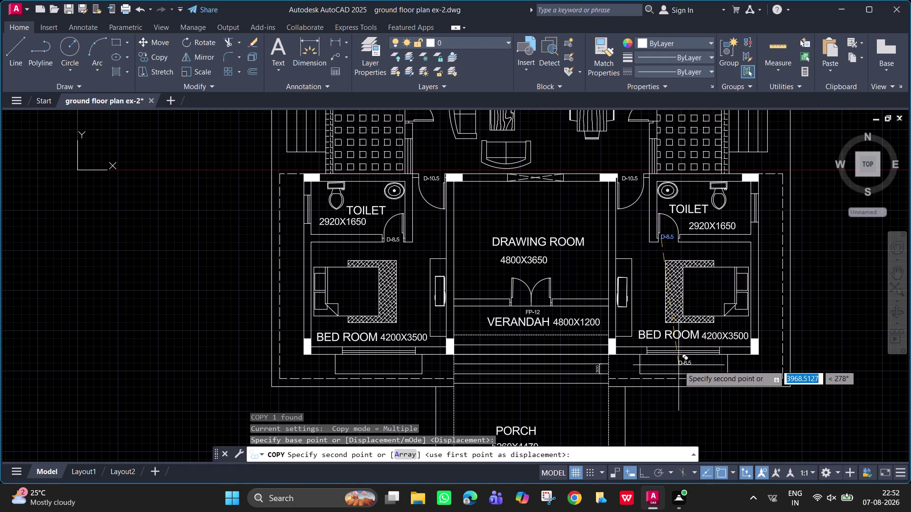
drag(679, 365, 674, 364)
click(673, 363)
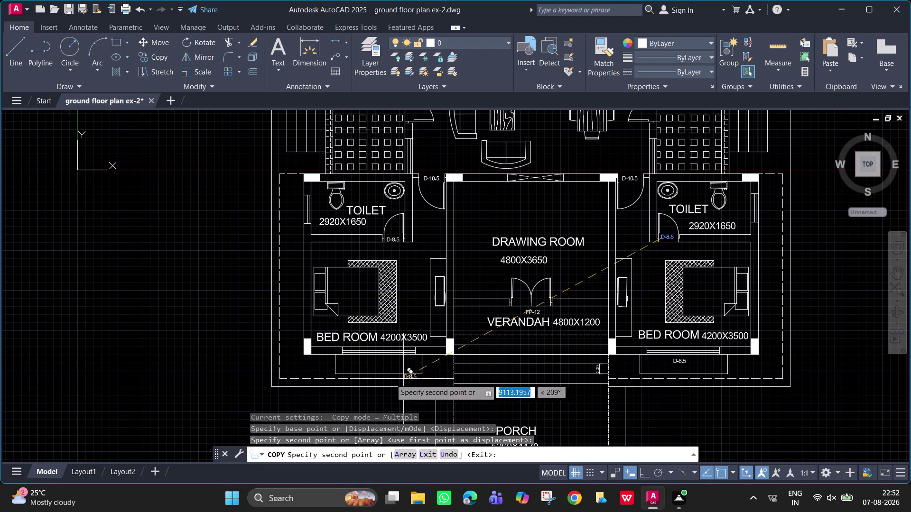
click(368, 362)
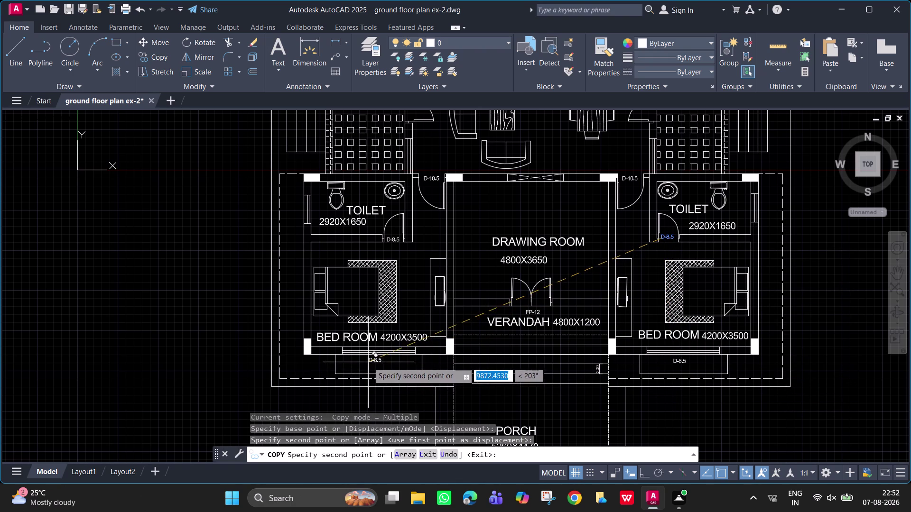
click(476, 315)
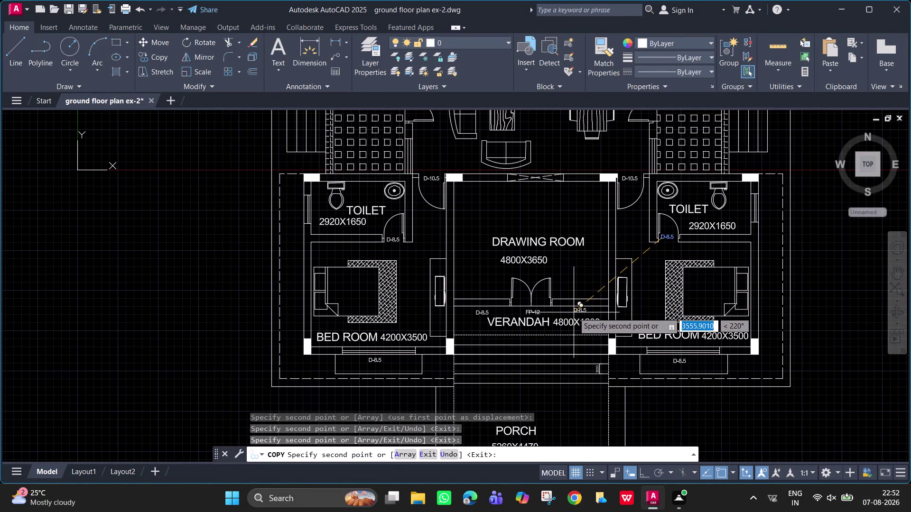
click(574, 314)
Place D-8.5 copies above the top-wall openings by the platform and UP stair.
middle_drag(685, 246, 696, 441)
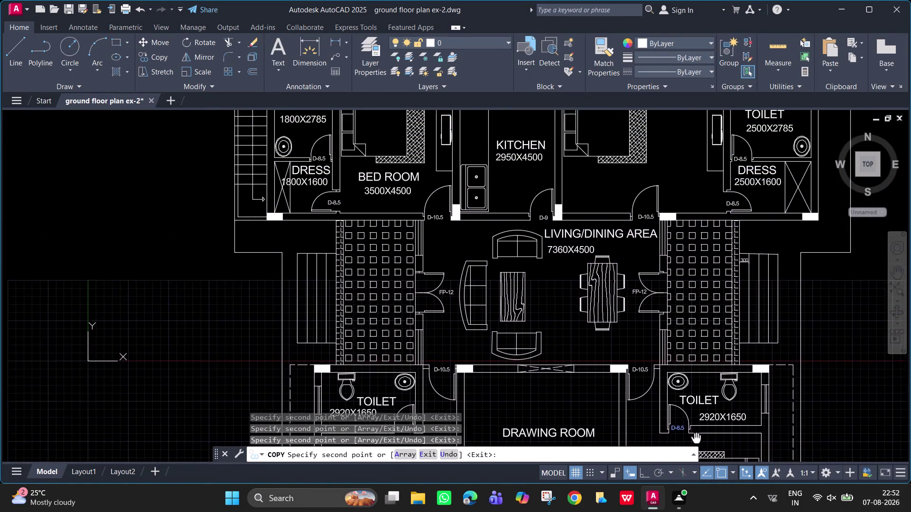
middle_drag(695, 440, 706, 511)
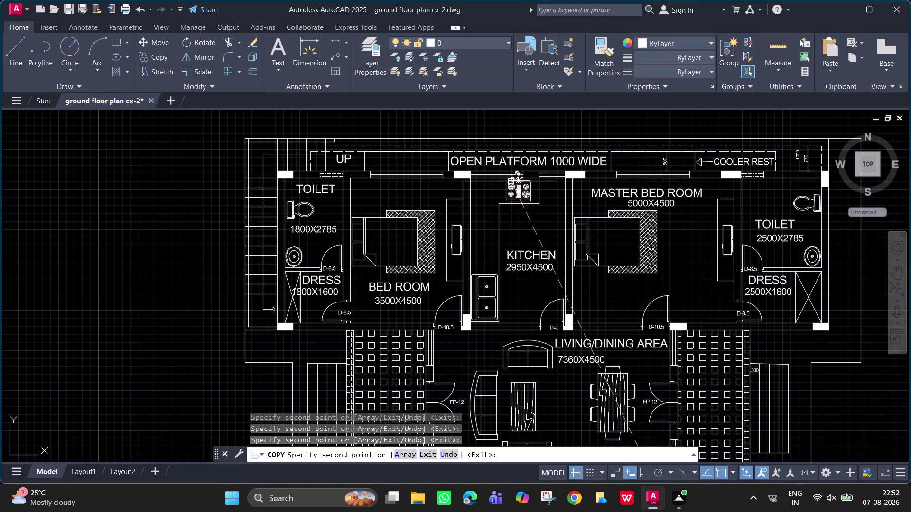
scroll(up, 3)
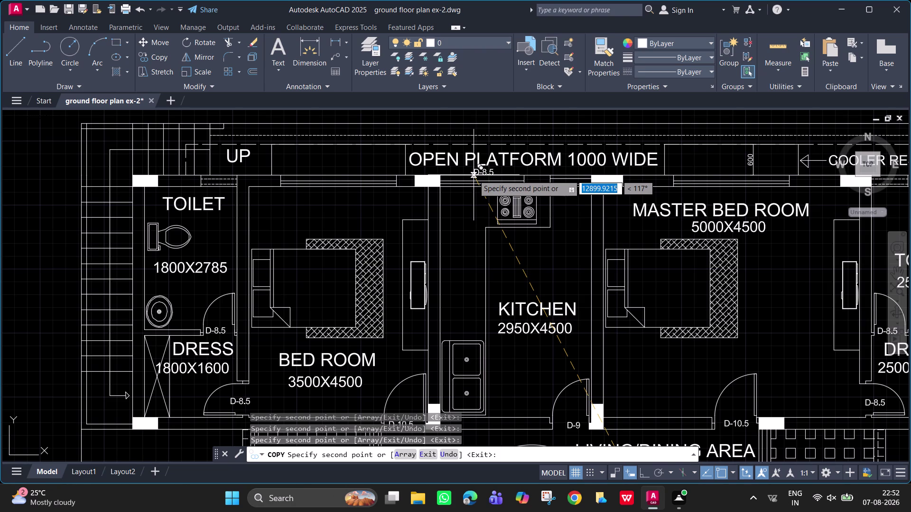
scroll(up, 3)
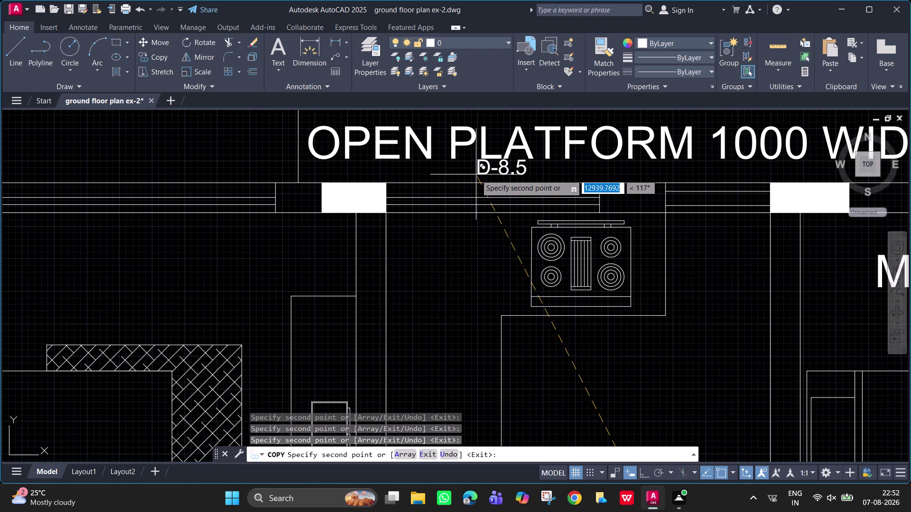
click(478, 177)
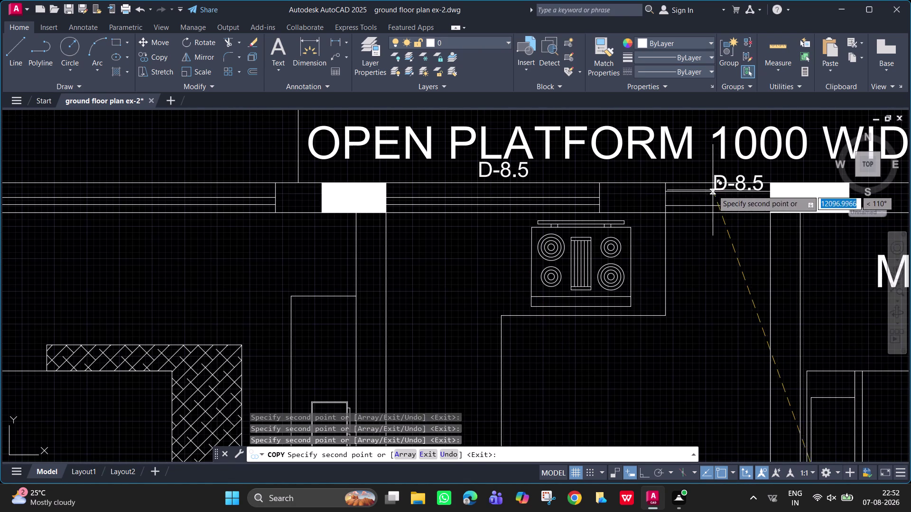
click(706, 176)
middle_drag(331, 200, 832, 229)
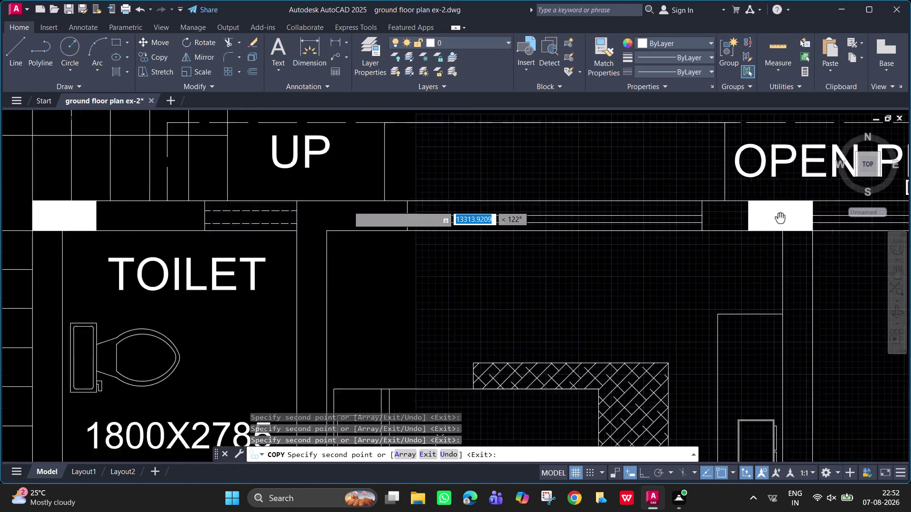
middle_drag(832, 229, 849, 230)
click(598, 204)
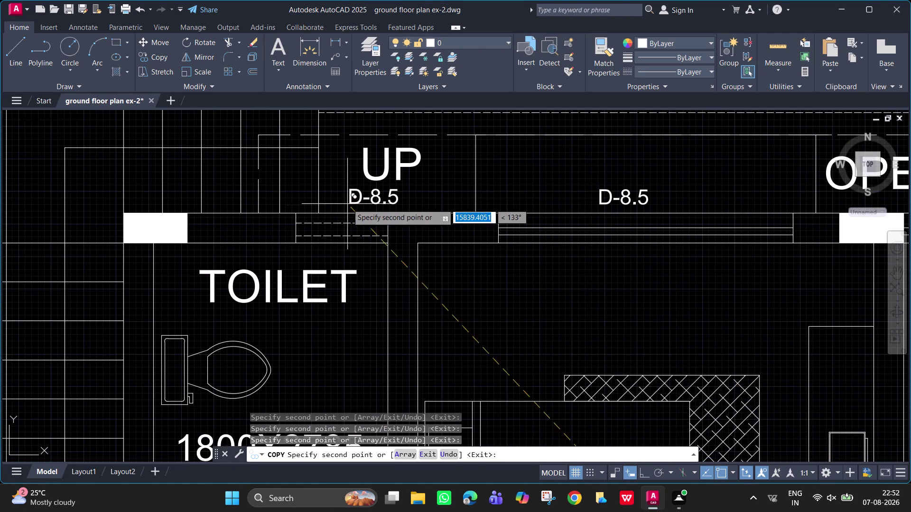
click(328, 207)
Place D-8.5 copies near the cooler rest and above the master bedroom.
middle_drag(711, 215, 582, 217)
scroll(down, 3)
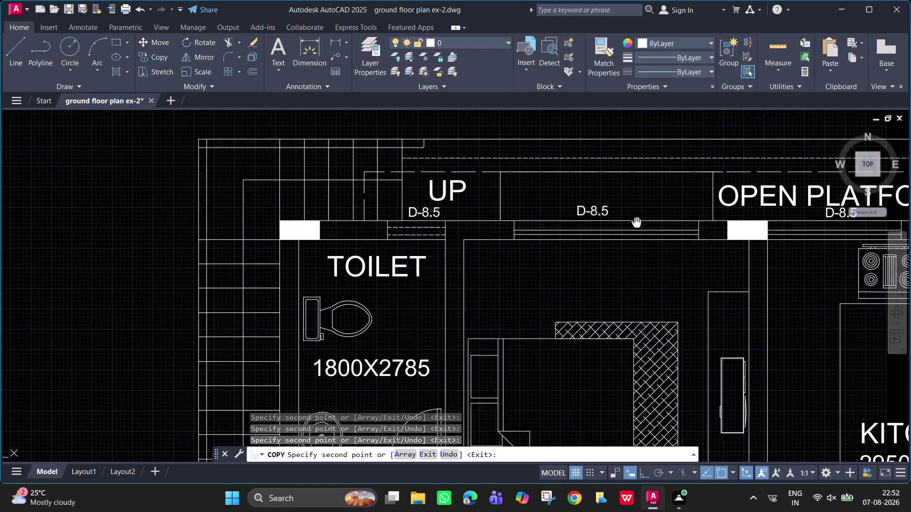
middle_drag(582, 217, 364, 192)
scroll(down, 3)
middle_drag(776, 214, 592, 236)
scroll(up, 3)
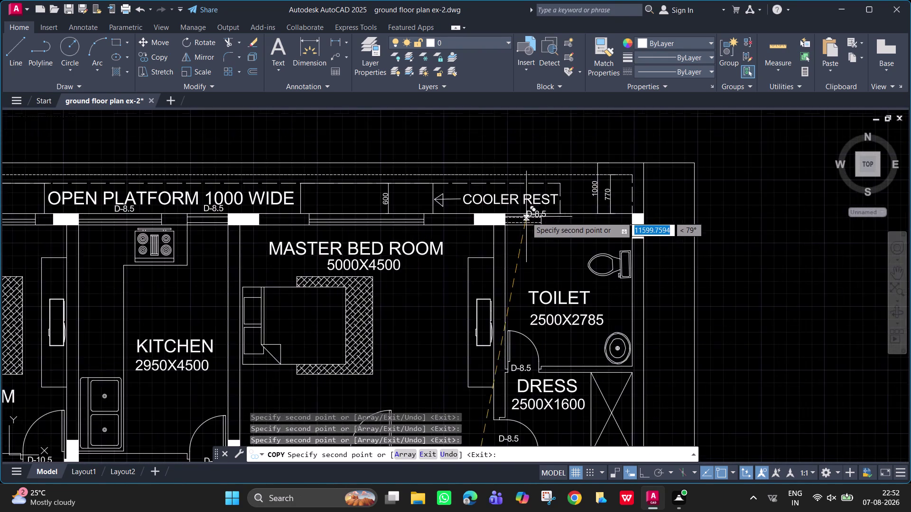
scroll(up, 3)
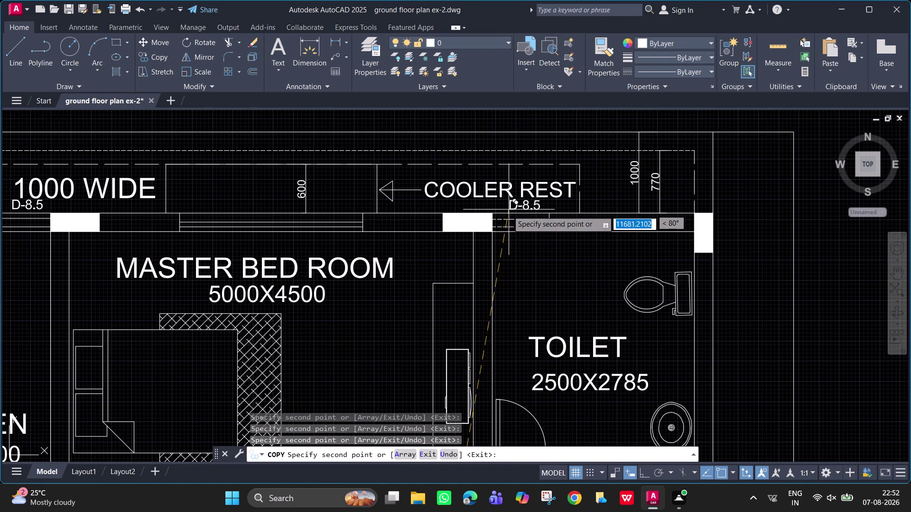
click(508, 211)
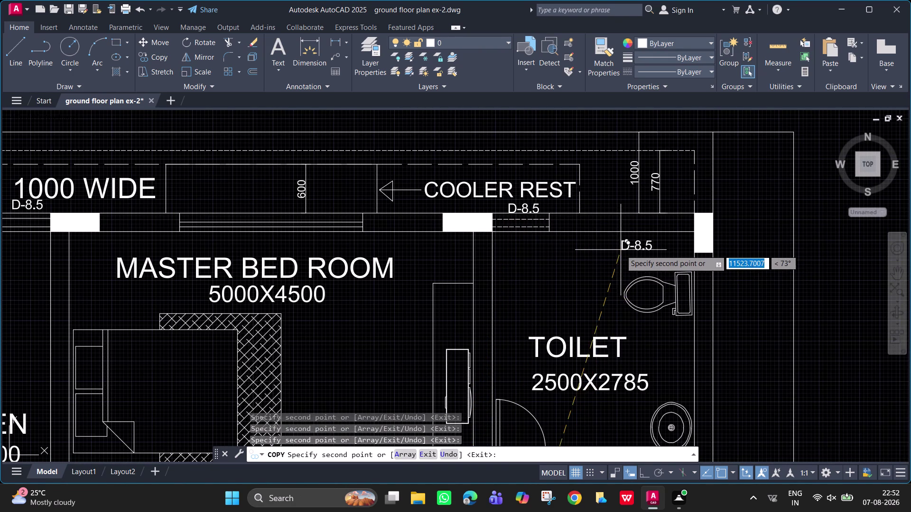
scroll(down, 3)
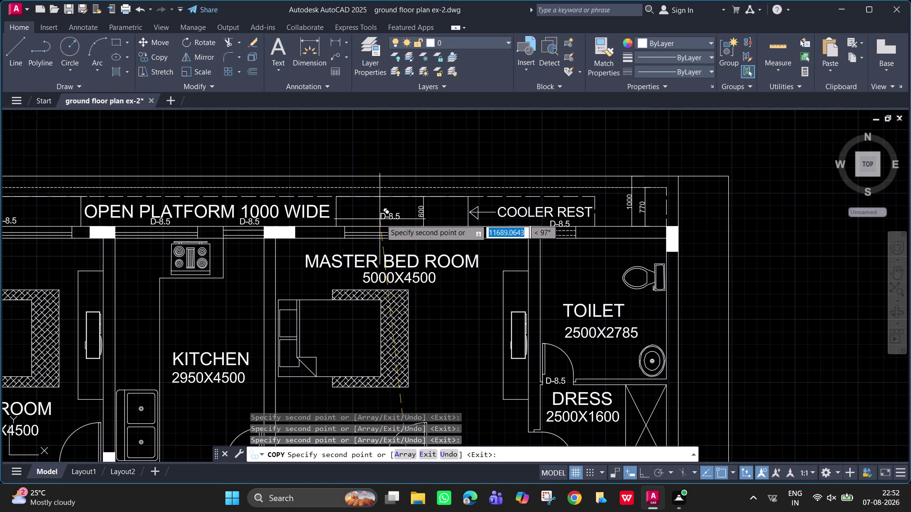
click(385, 223)
middle_drag(618, 314, 612, 223)
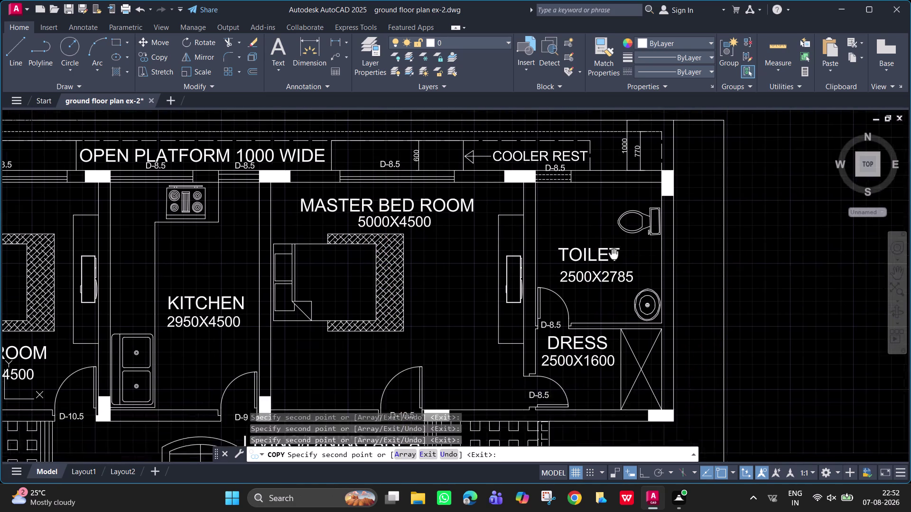
middle_drag(612, 223, 609, 153)
scroll(down, 3)
middle_drag(590, 258, 655, 215)
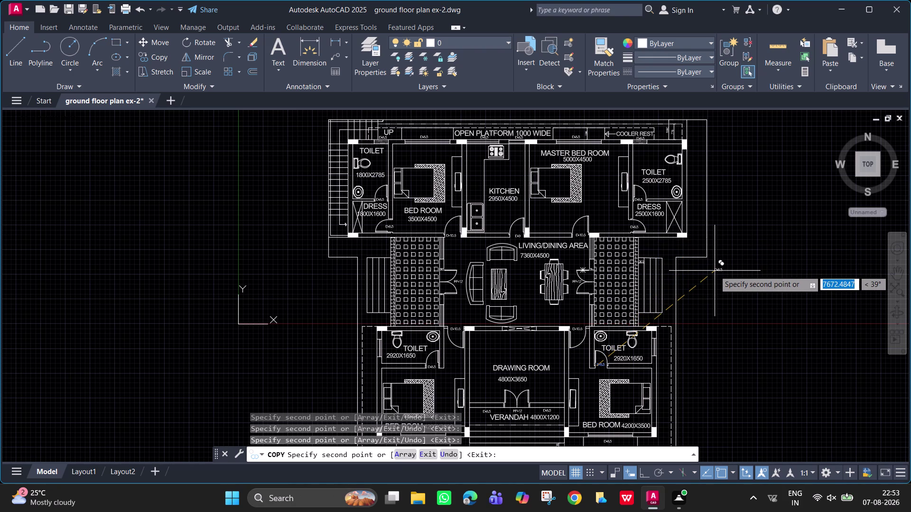
End the tag copying and zoom into the stair and toilet corner.
key(Escape)
scroll(up, 3)
middle_drag(401, 163, 448, 315)
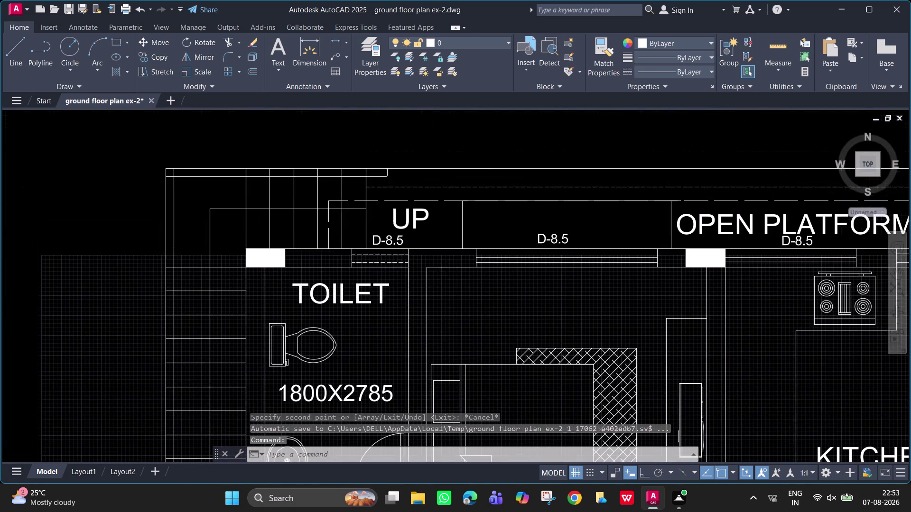
Delete the stray D-8.5 label above the stair.
double_click(399, 242)
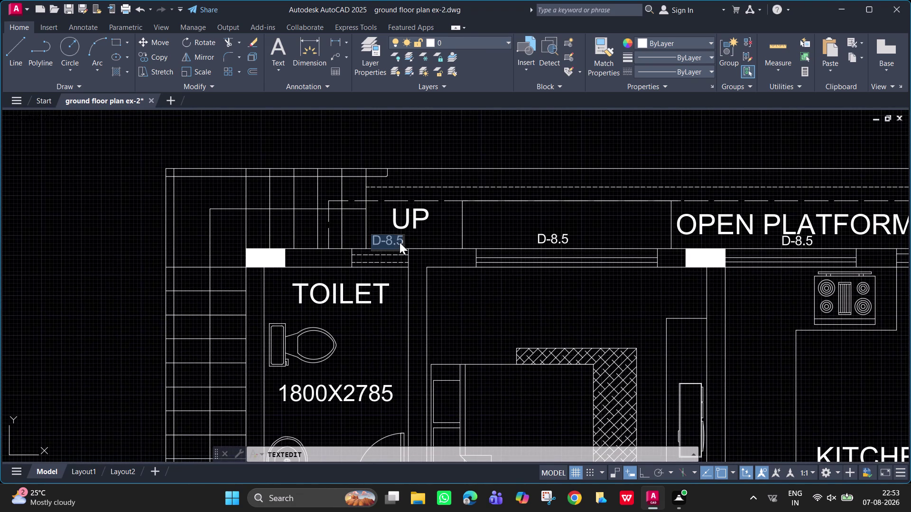
key(Delete)
key(Escape)
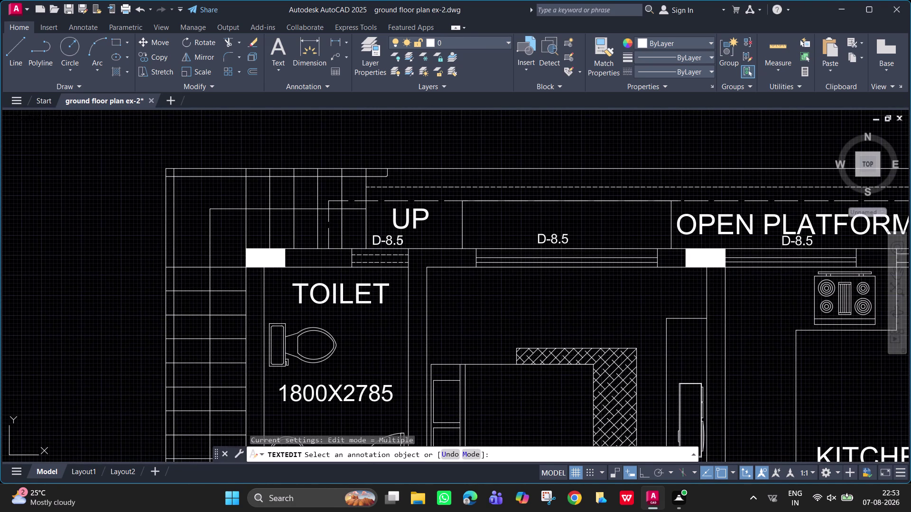
key(Escape)
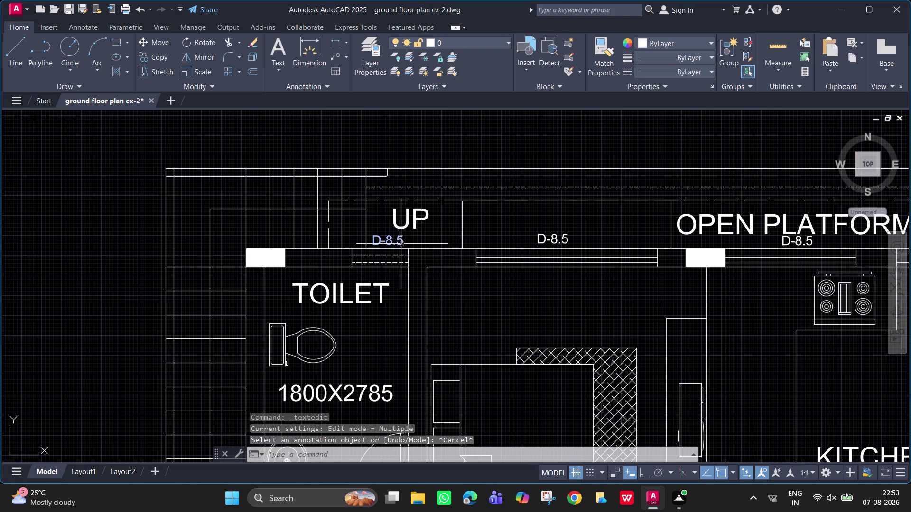
click(400, 244)
key(Delete)
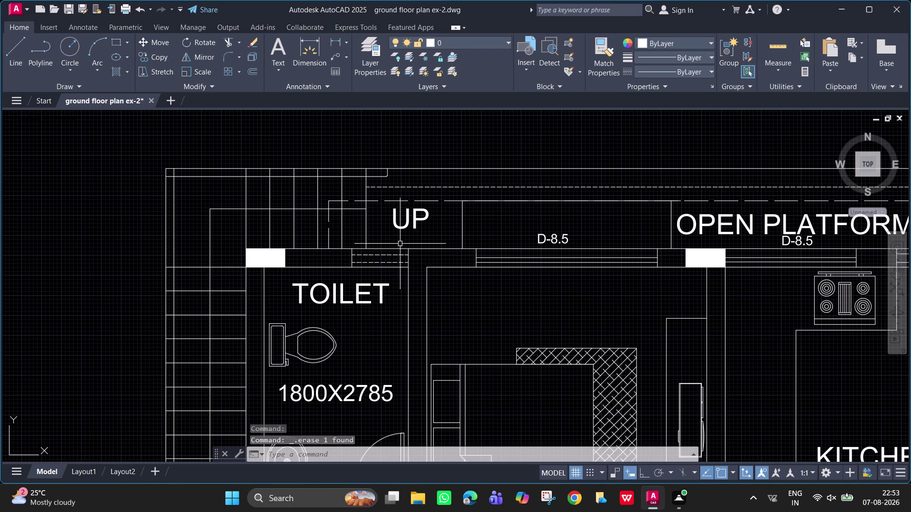
Retype the middle and platform-side D-8.5 labels as FW-20 and FW-15.
double_click(557, 236)
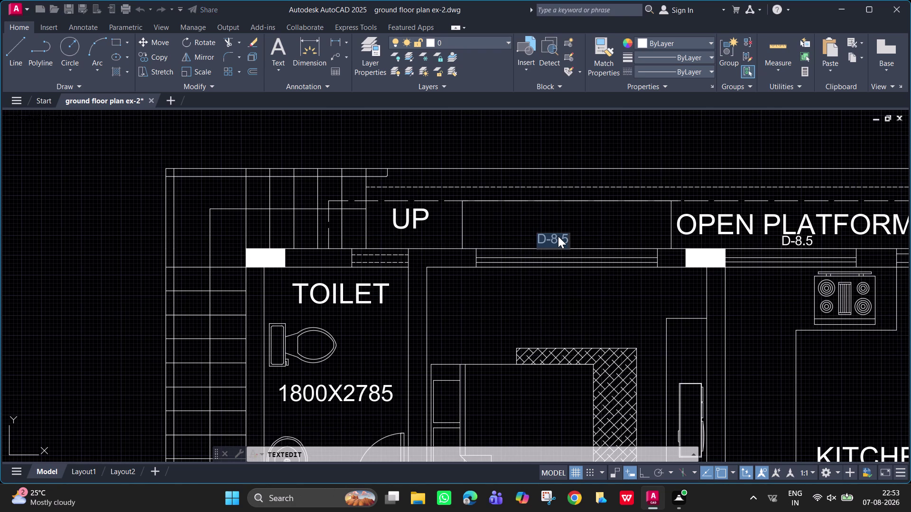
text(FW)
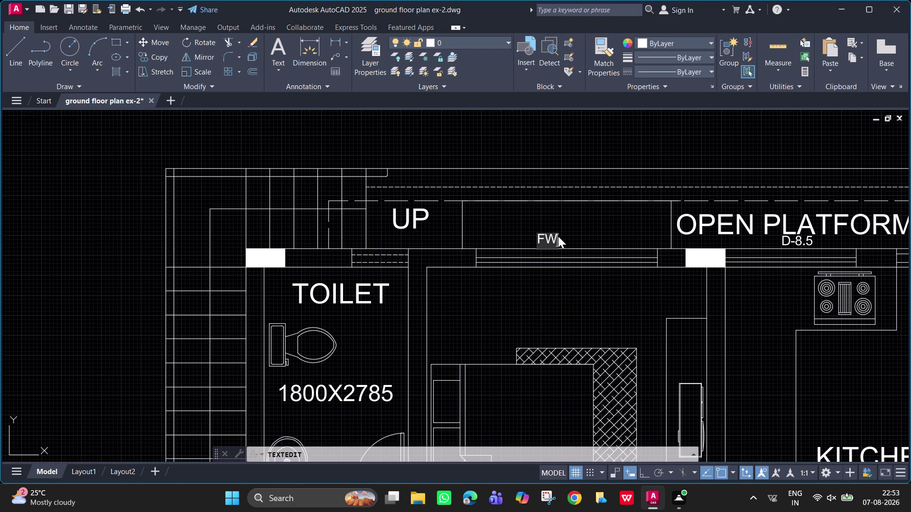
key(minus)
text(2)
text(0)
key(Return)
key(Return)
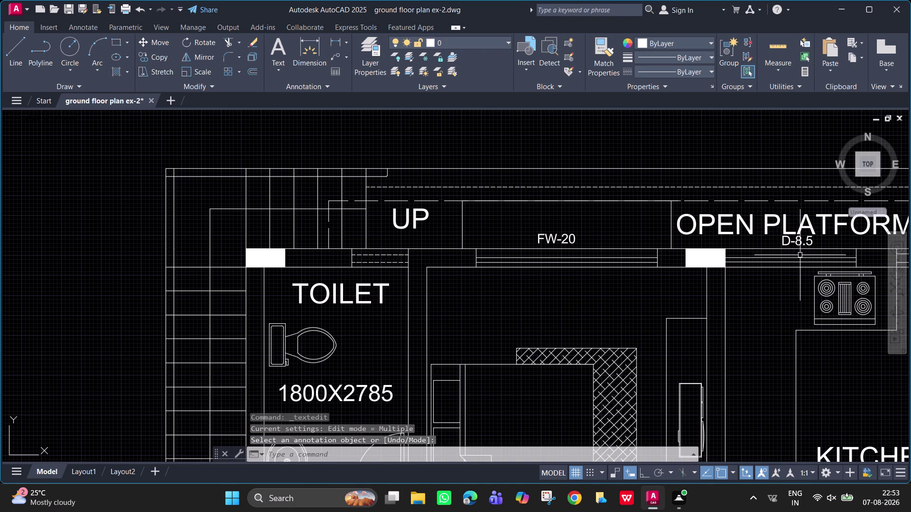
double_click(802, 239)
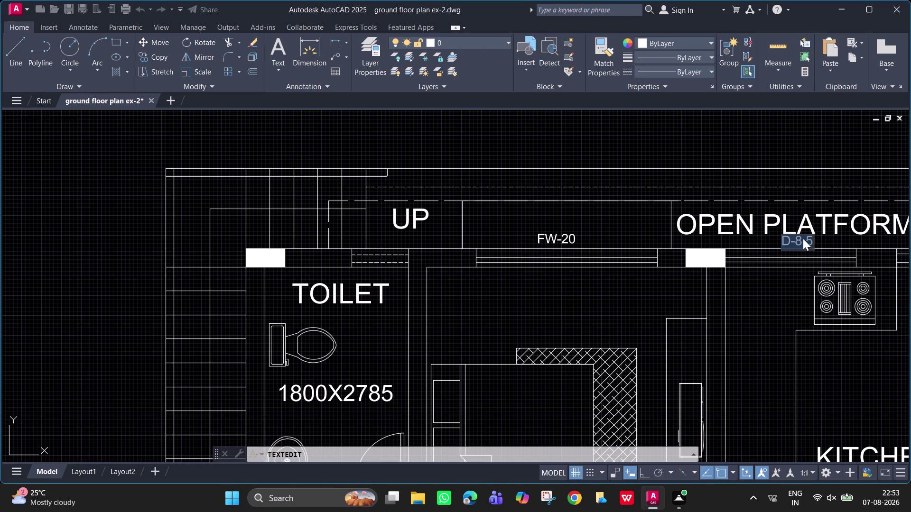
text(FW-)
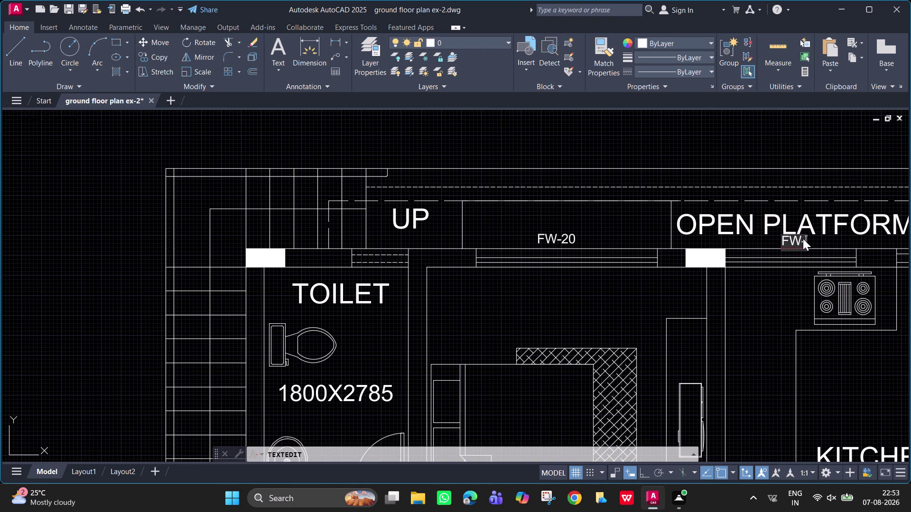
text(15)
key(Return)
key(Return)
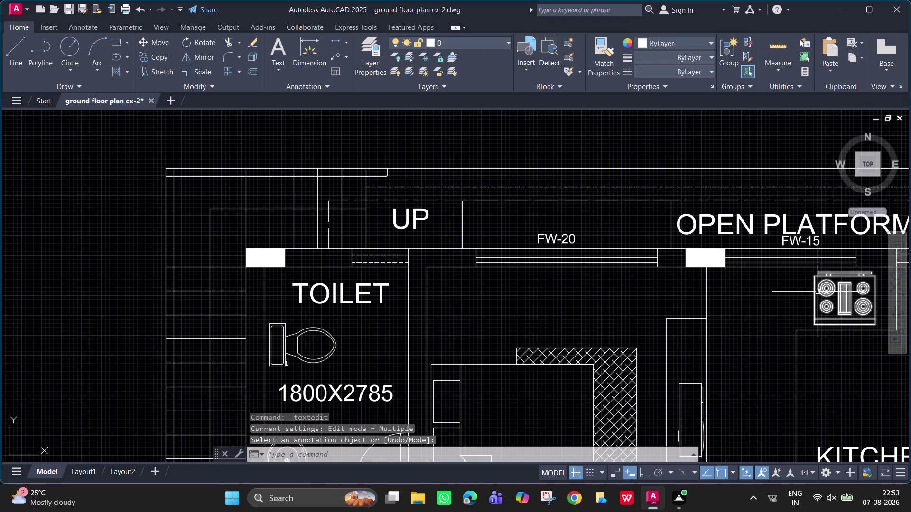
Delete the redundant D-8.5 label beside FW-15.
middle_drag(817, 292, 206, 352)
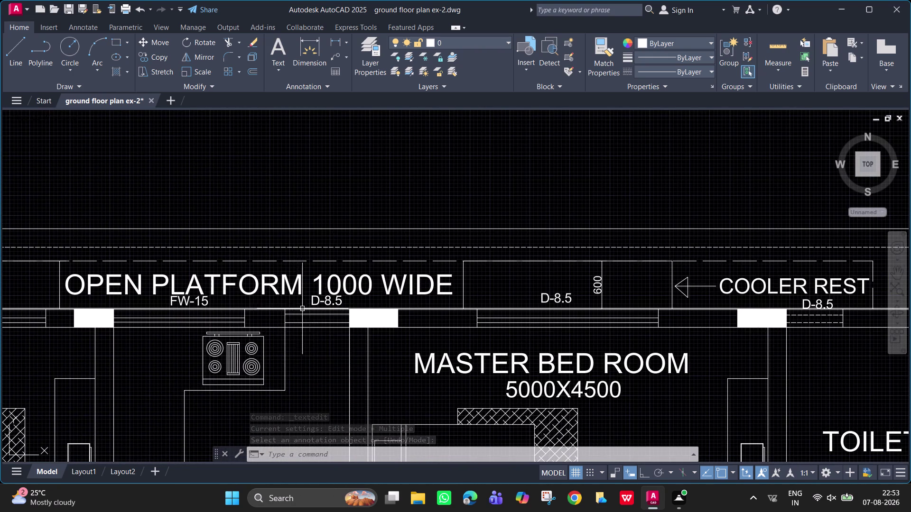
click(324, 302)
key(End)
key(End)
key(End)
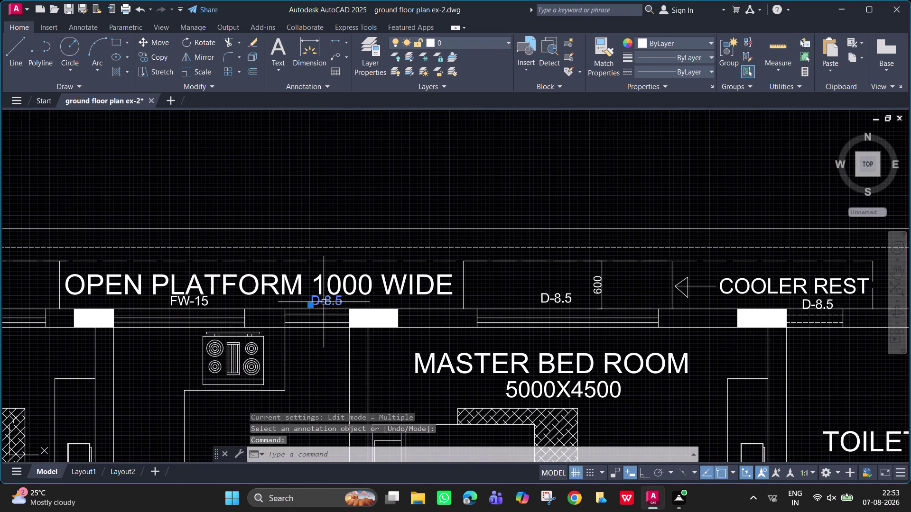
key(Home)
key(Delete)
key(Escape)
key(Escape)
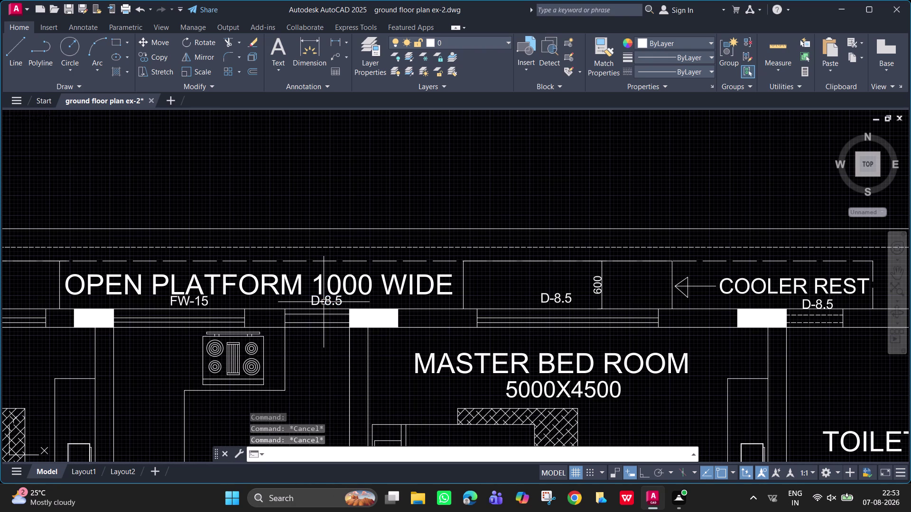
click(323, 303)
key(Escape)
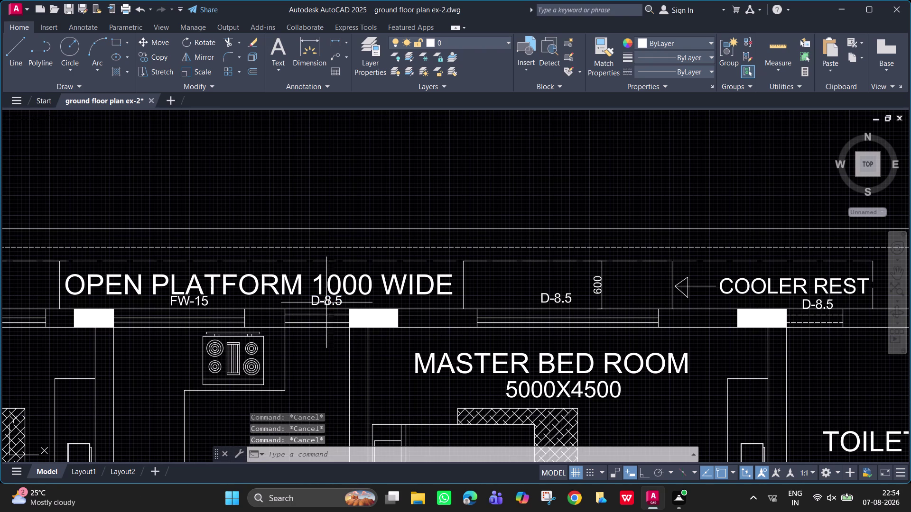
click(328, 303)
key(Delete)
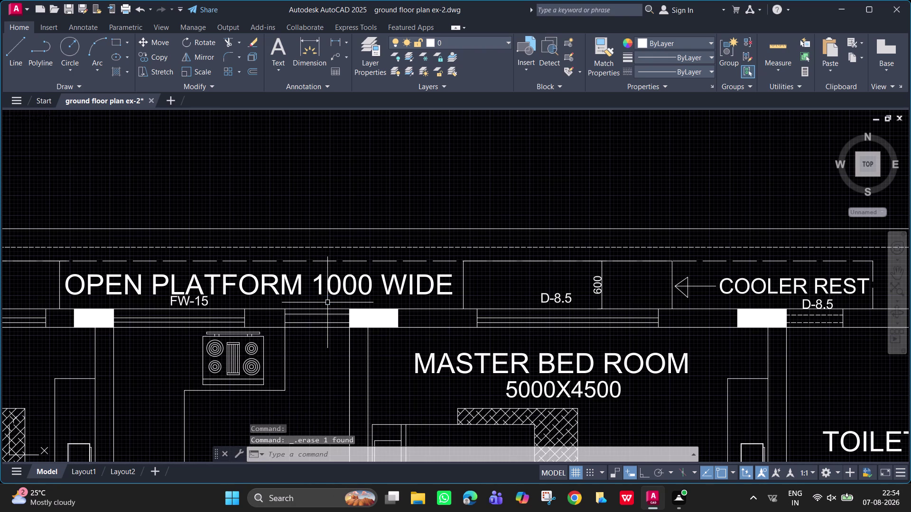
Retype the label above the master bedroom as FW-20 and delete another stray object.
double_click(570, 301)
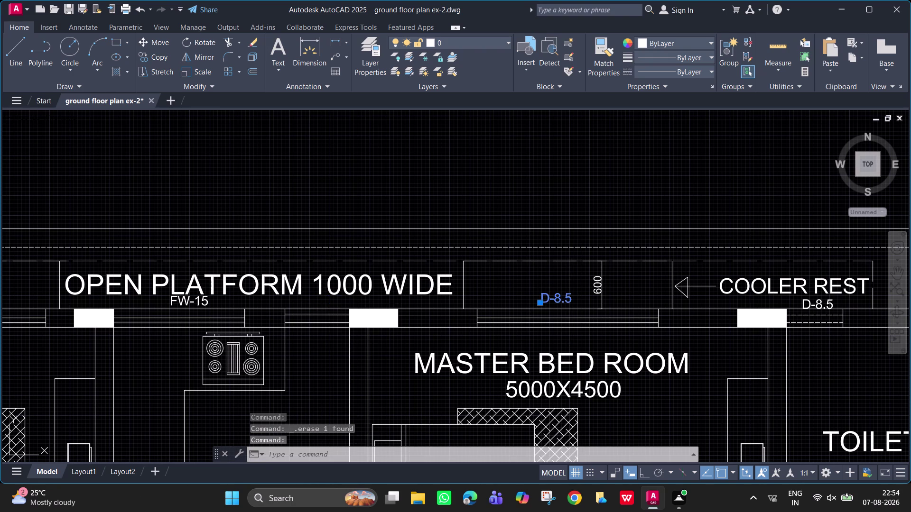
text(F)
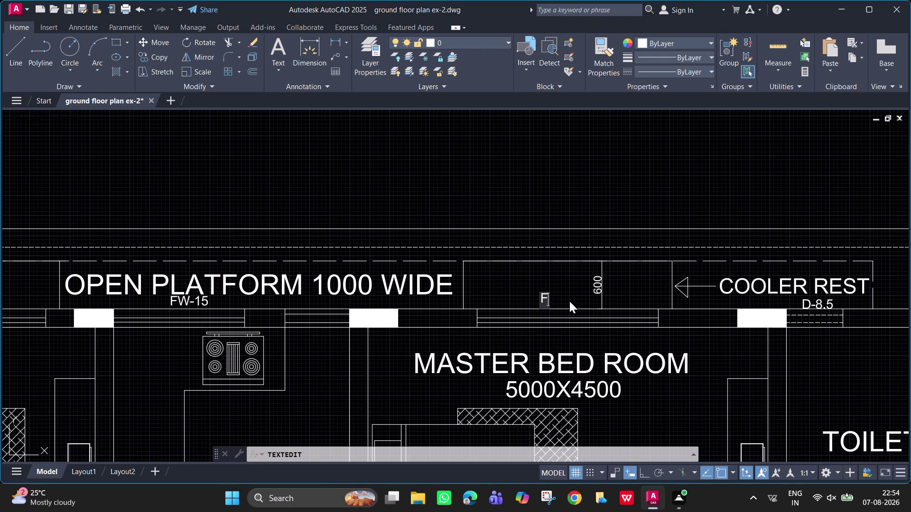
text(W)
text(-)
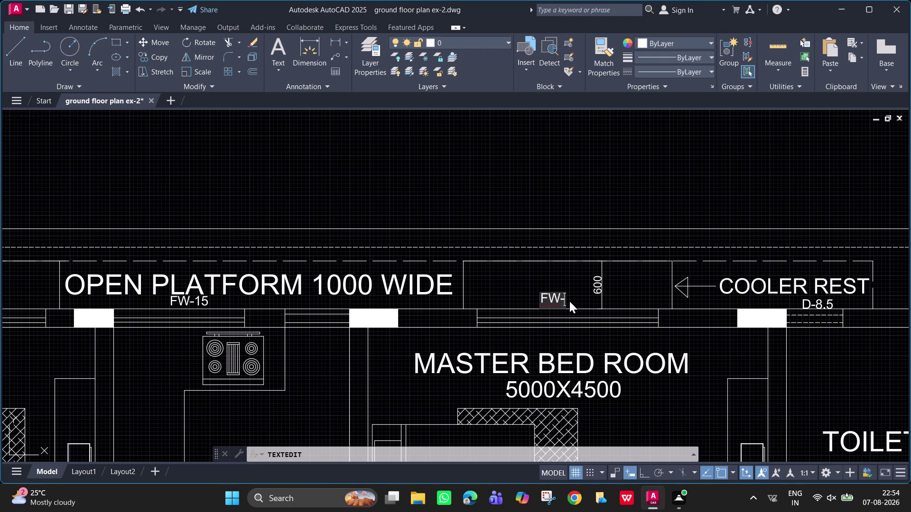
text(20)
key(Return)
key(Return)
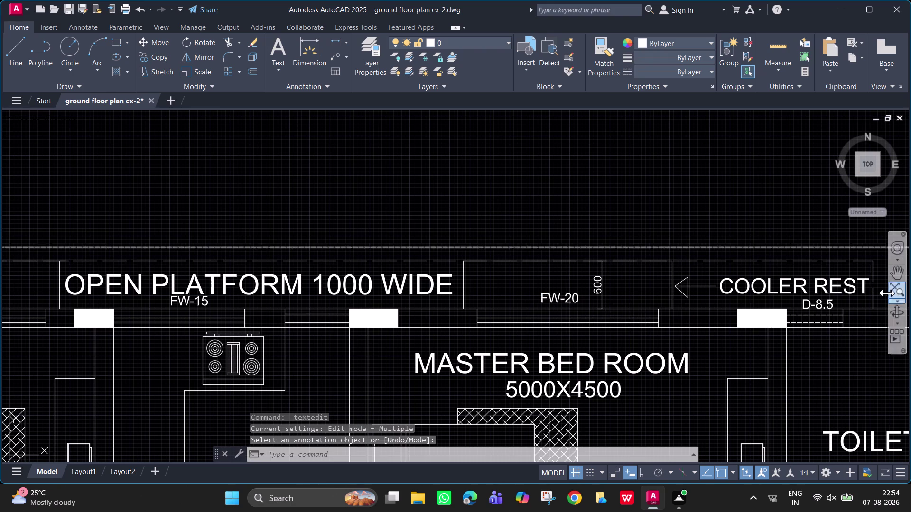
click(825, 303)
key(End)
key(Delete)
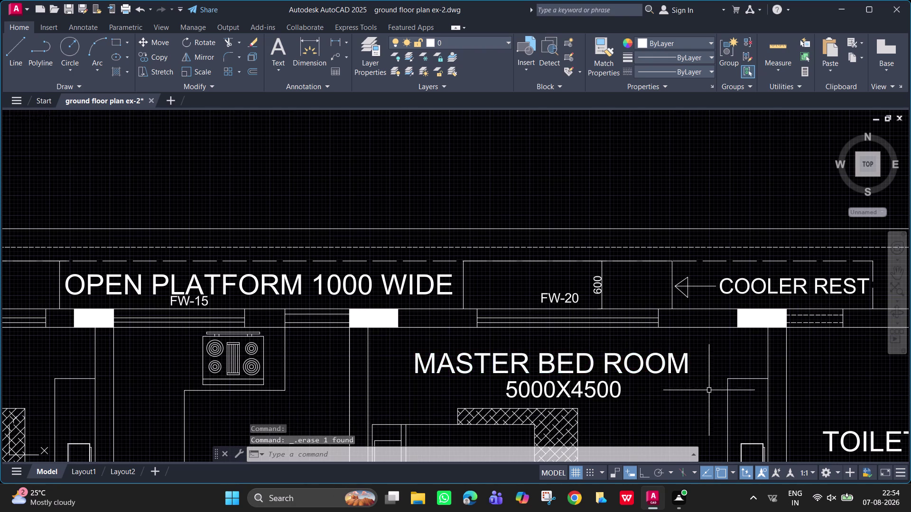
scroll(down, 3)
middle_drag(711, 390, 626, 255)
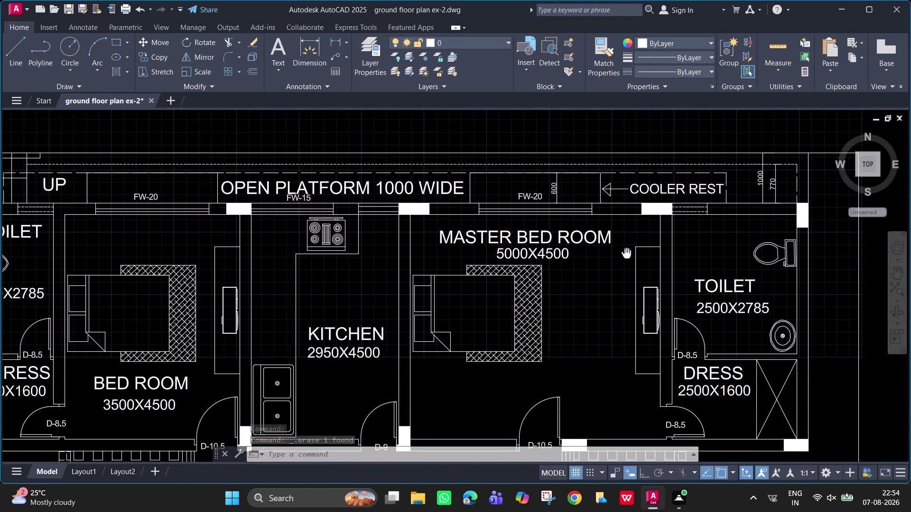
middle_drag(626, 254, 691, 72)
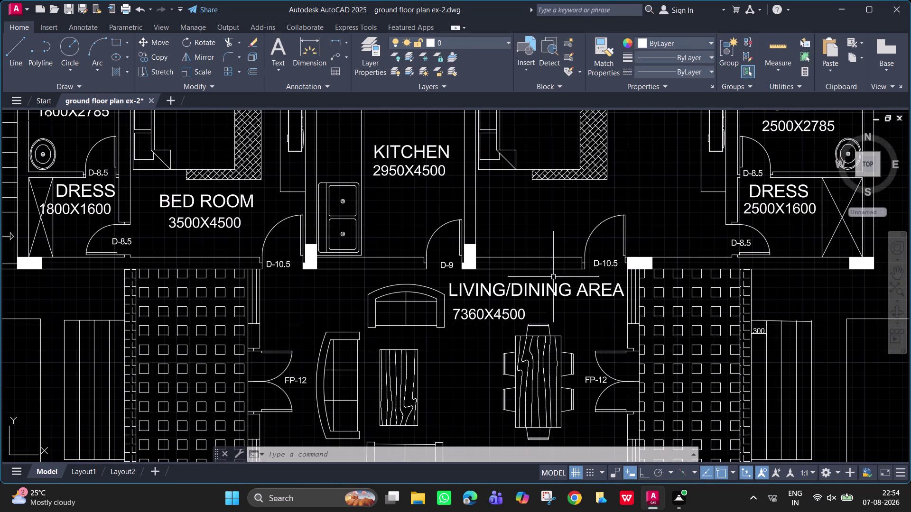
middle_drag(542, 295, 584, 261)
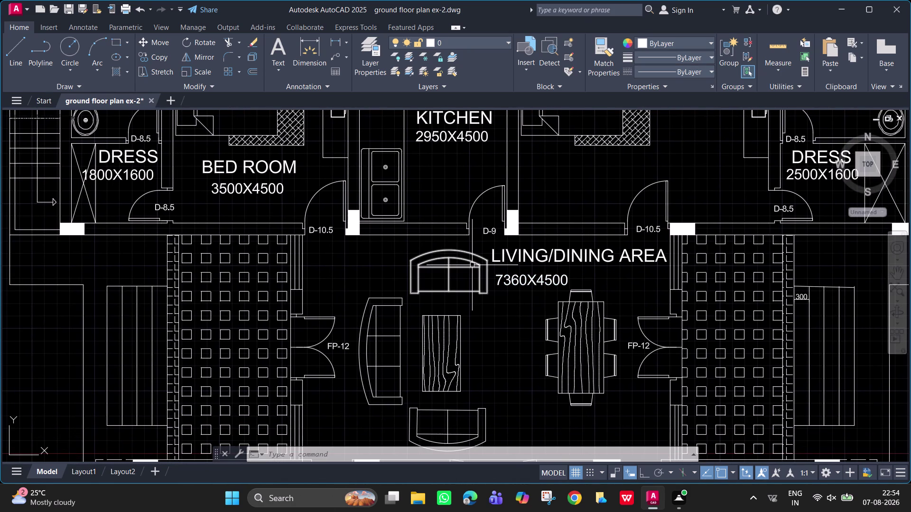
middle_drag(533, 310, 541, 119)
middle_drag(550, 293, 554, 119)
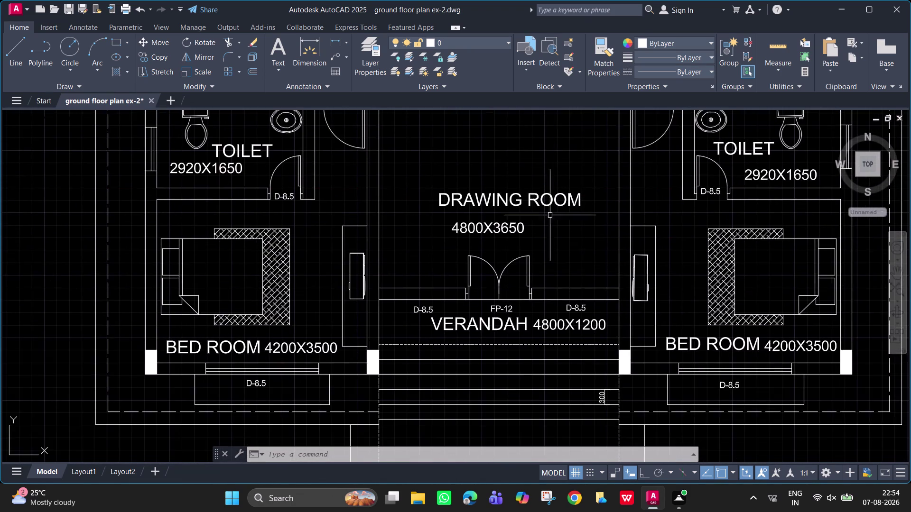
middle_drag(545, 299, 545, 224)
Retype the left and right verandah D-8.5 labels as FW-15A.
double_click(426, 234)
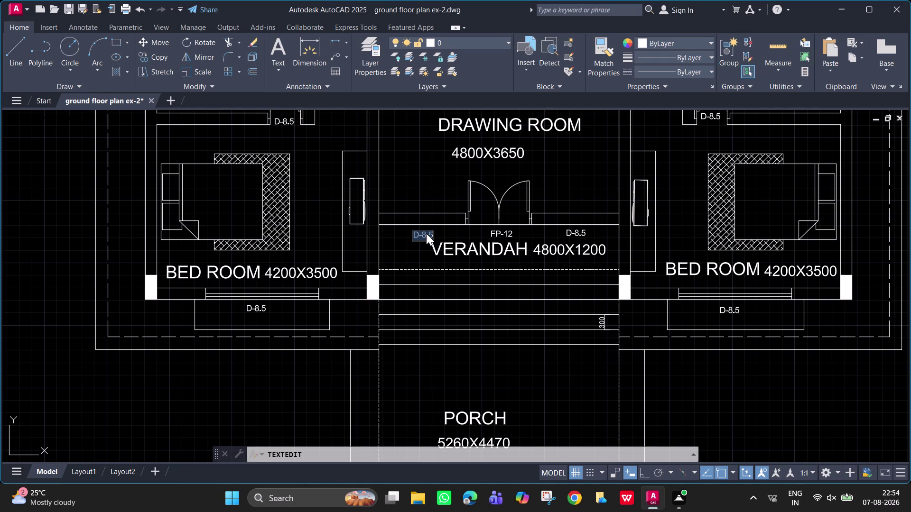
text(FW)
key(minus)
text(15)
key(a)
key(Return)
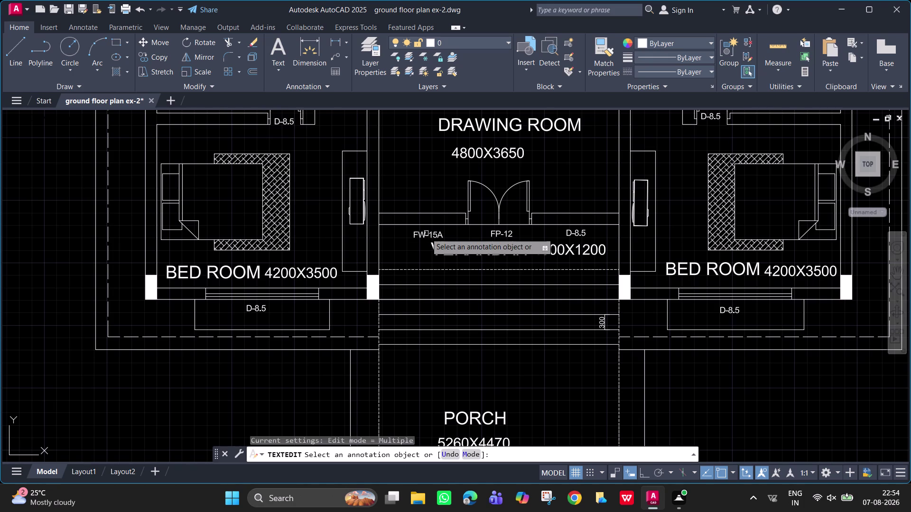
key(Return)
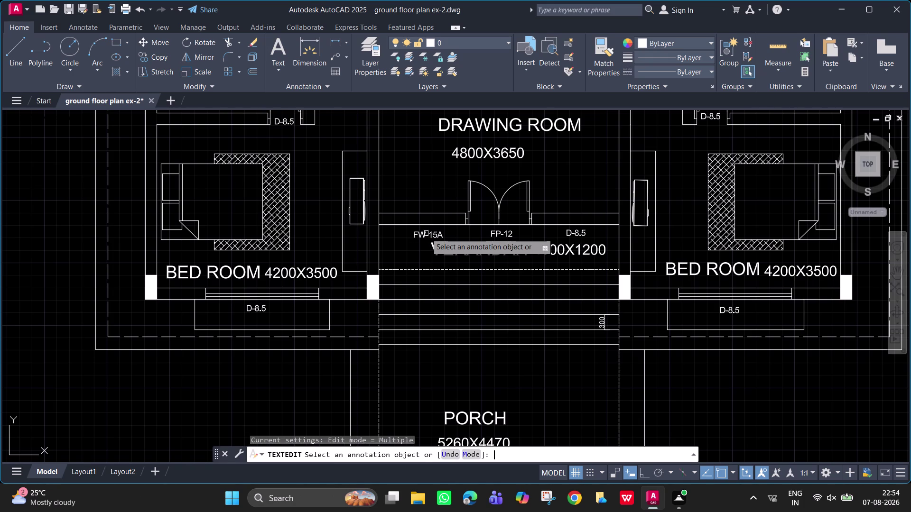
double_click(574, 233)
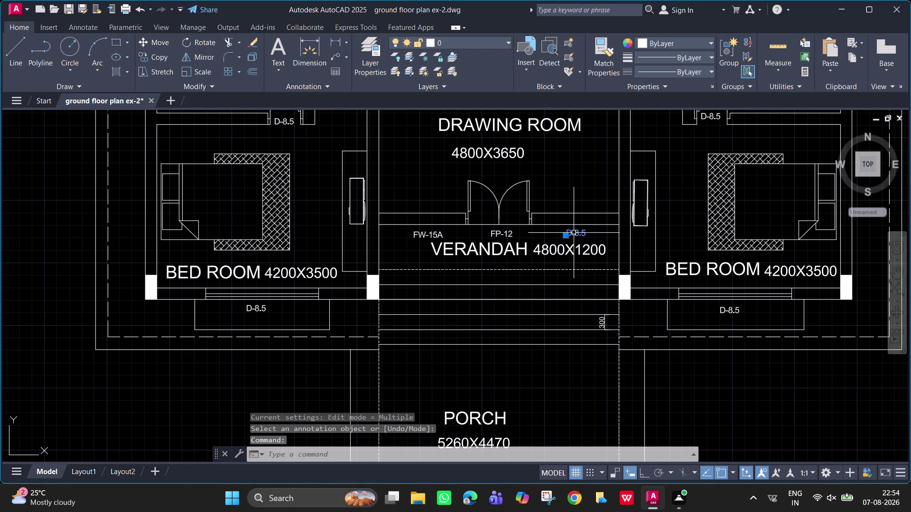
text(FW)
text(-)
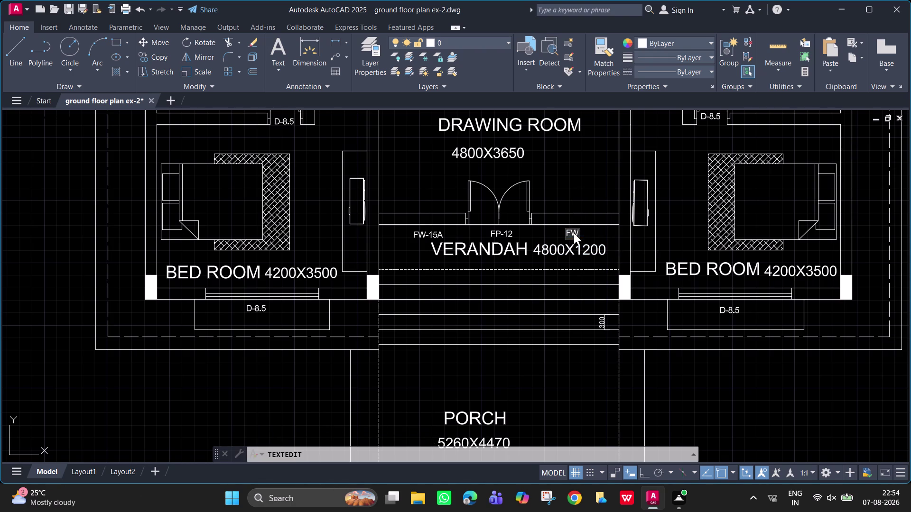
text(15A)
key(Return)
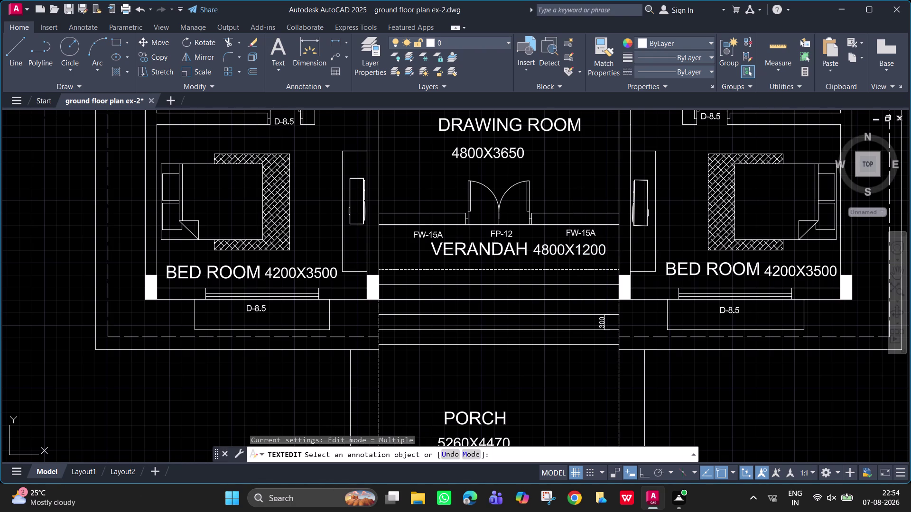
key(Return)
key(Escape)
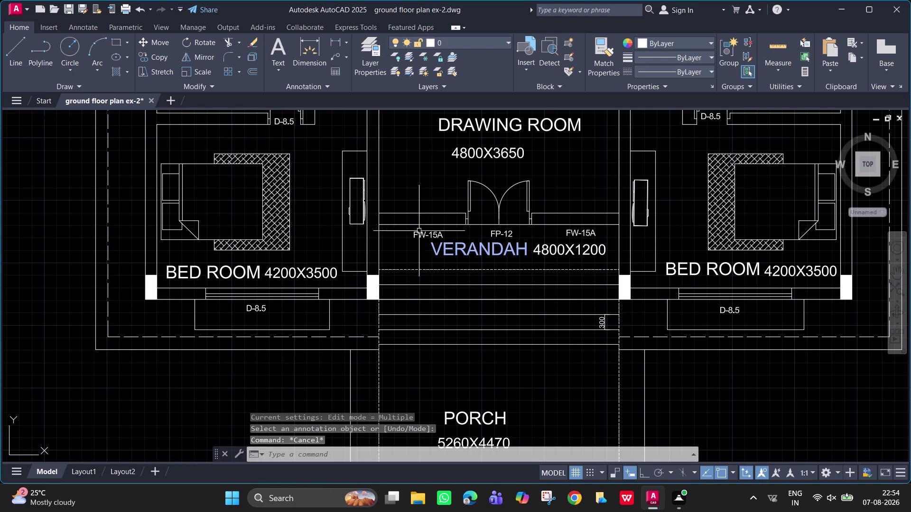
Retype the right and left bed room front window labels as FW-20.
double_click(733, 314)
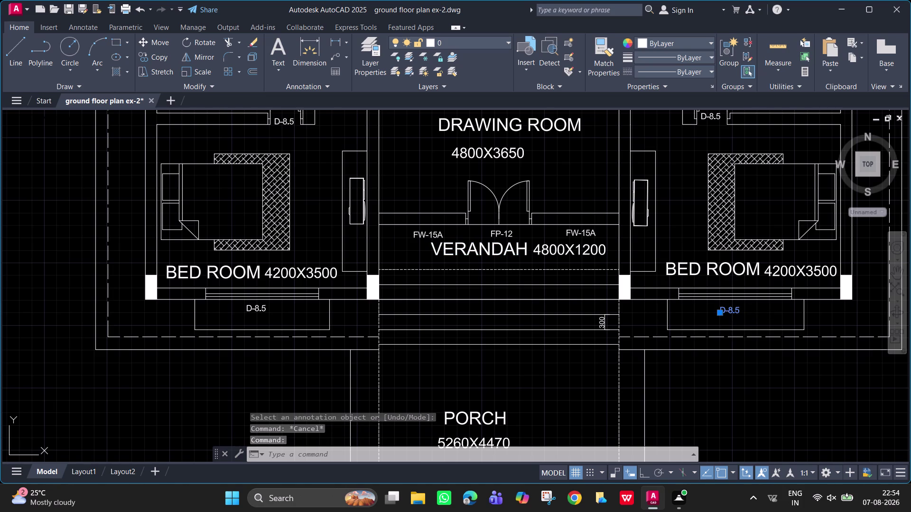
key(BackSpace)
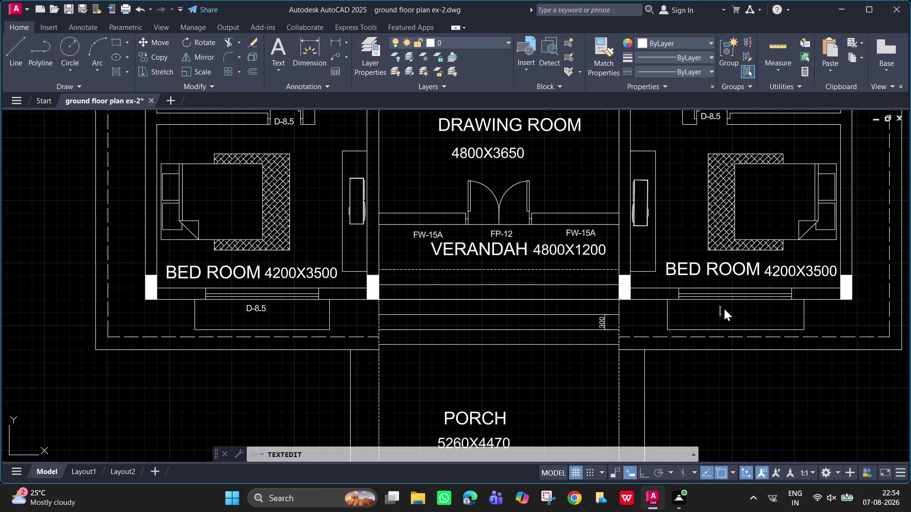
text(FW)
key(minus)
text(20)
key(Return)
key(Return)
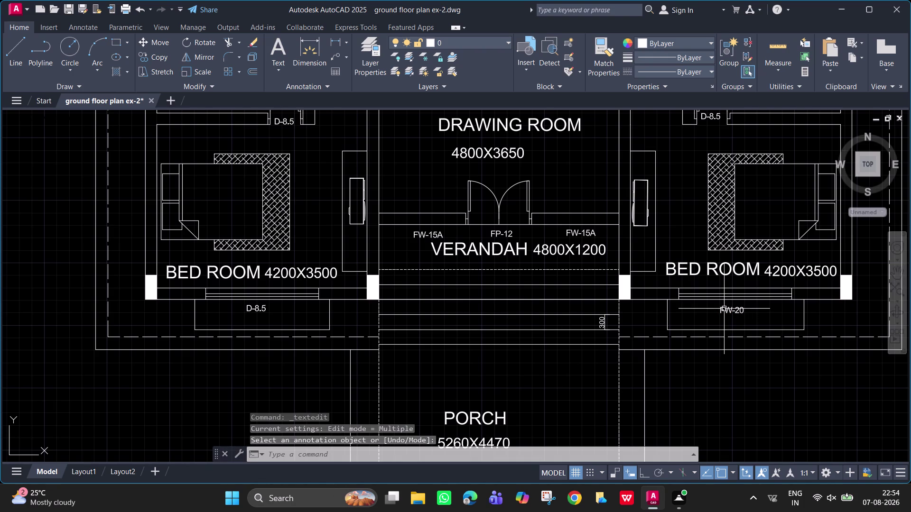
double_click(262, 309)
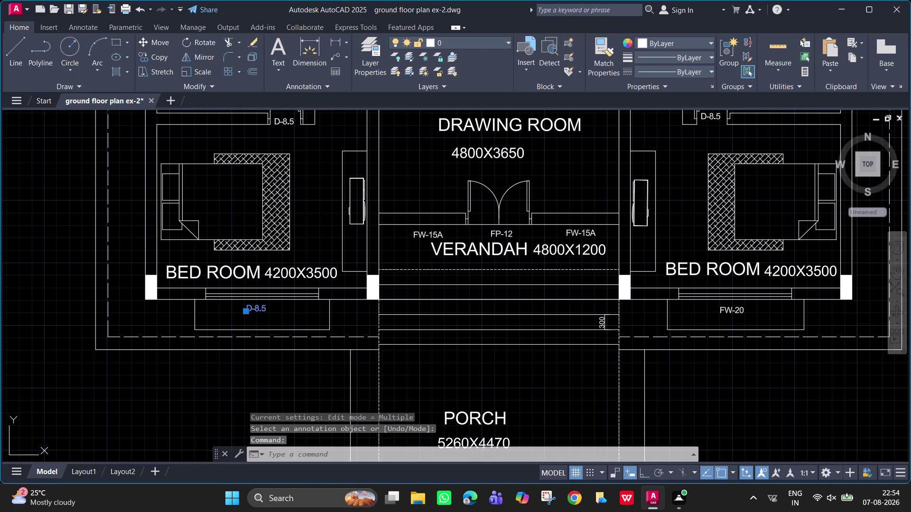
text(FW-2)
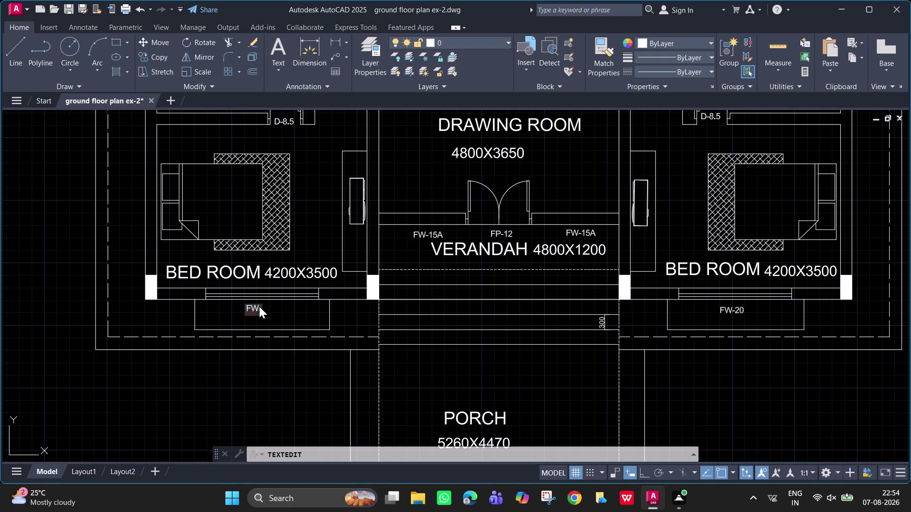
text(0)
key(Return)
key(Return)
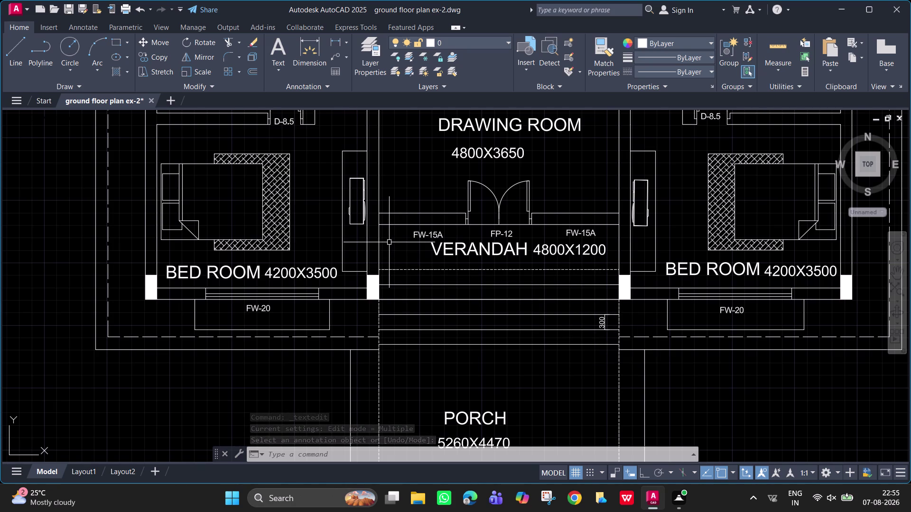
Review the relabelled plan from front to rear rooms, then save the drawing.
scroll(down, 3)
middle_drag(389, 242, 373, 325)
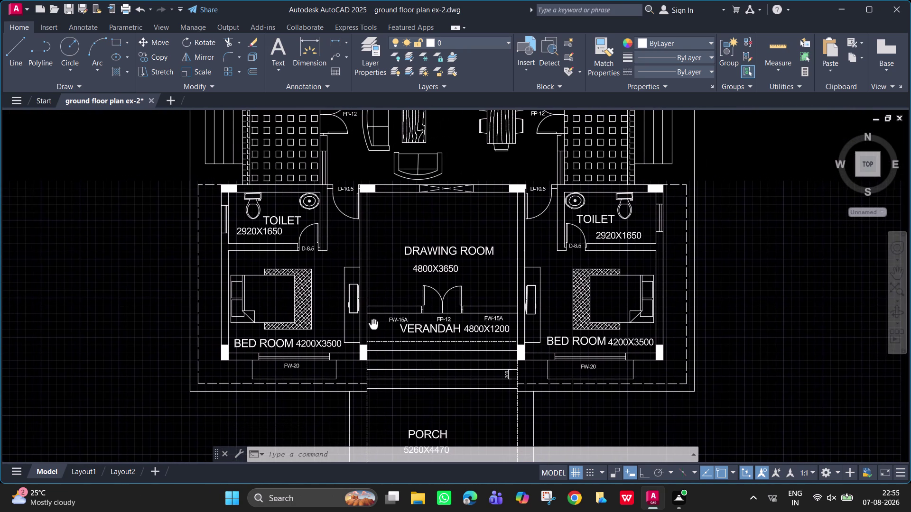
middle_drag(373, 325, 373, 325)
middle_drag(373, 325, 367, 447)
middle_drag(367, 454, 367, 481)
scroll(down, 3)
middle_click(367, 481)
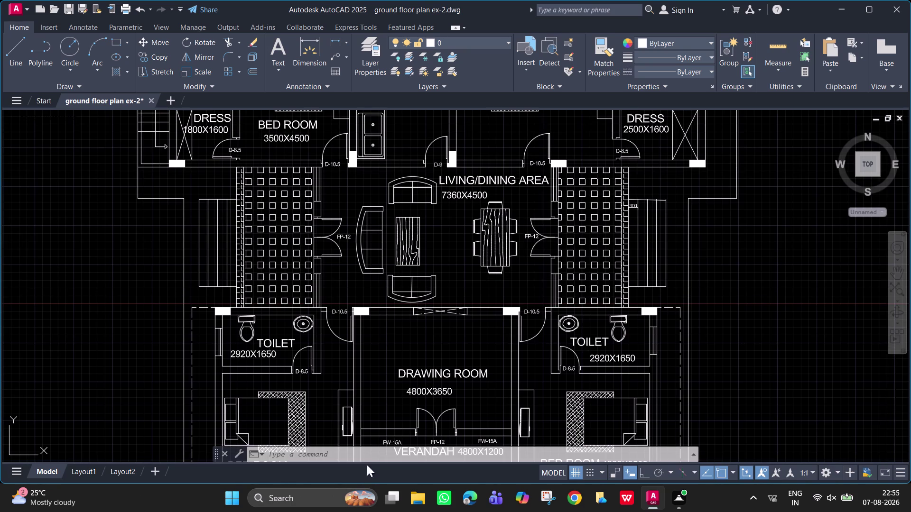
middle_drag(396, 332, 415, 502)
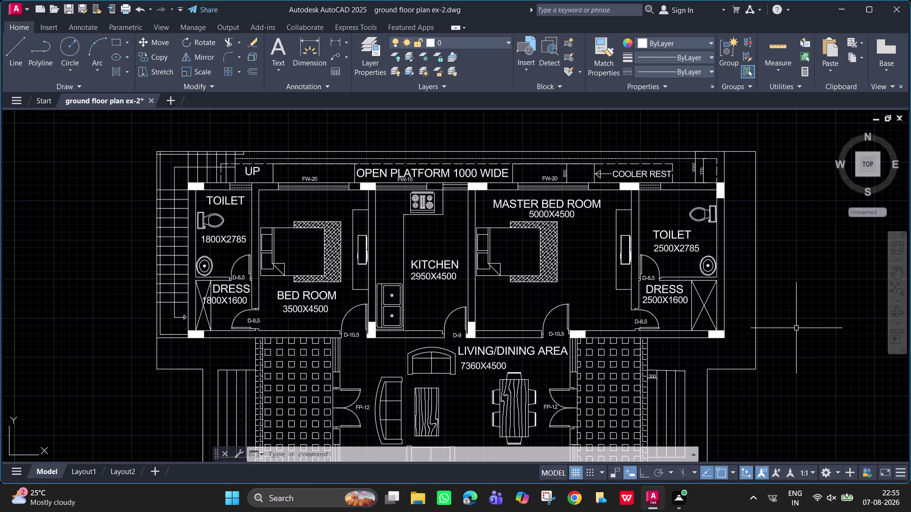
key(ctrl+s)
key(ctrl+s)
key(ctrl+s)
key(ctrl+s)
key(ctrl+s)
key(ctrl+s)
key(ctrl+s)
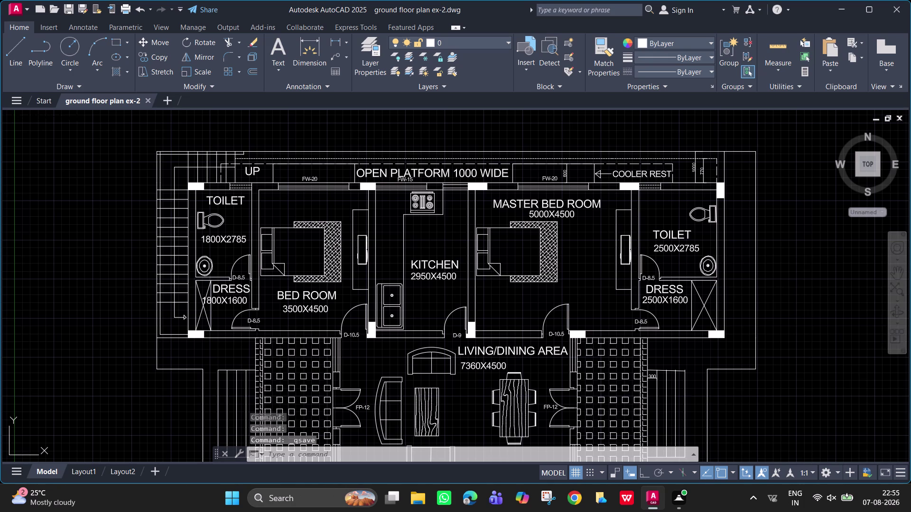
key(ctrl+s)
Zoom out to the whole plan and switch to the Layout1 sheet.
scroll(down, 3)
middle_drag(780, 305, 774, 300)
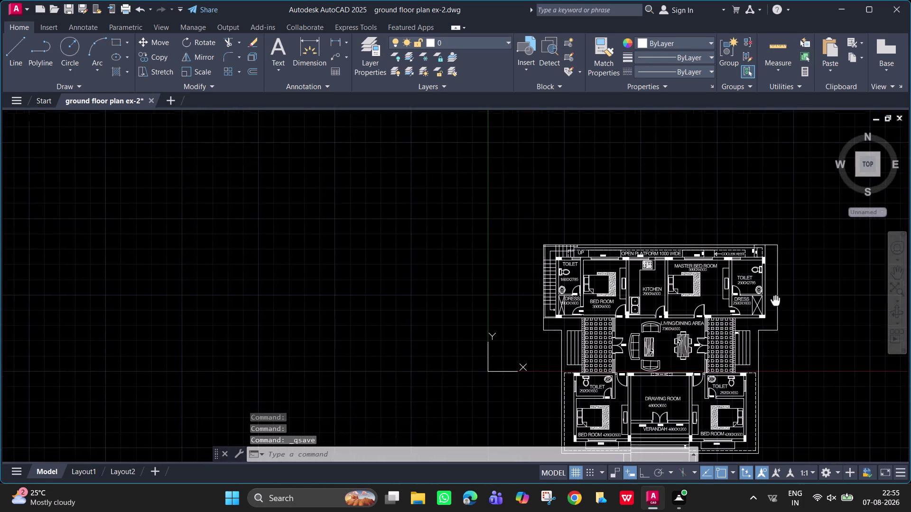
middle_drag(774, 300, 665, 191)
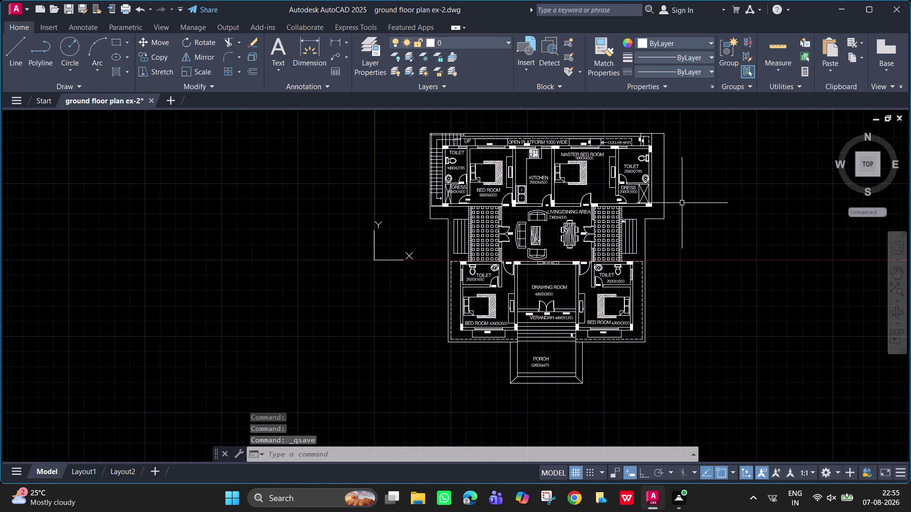
click(86, 468)
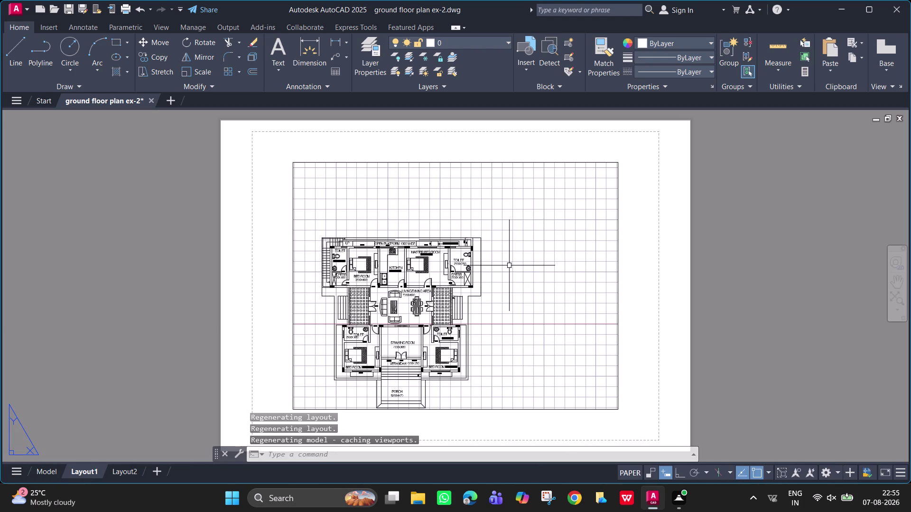
Inside the Layout1 viewport, zoom and pan until the whole plan and porch fit.
double_click(573, 273)
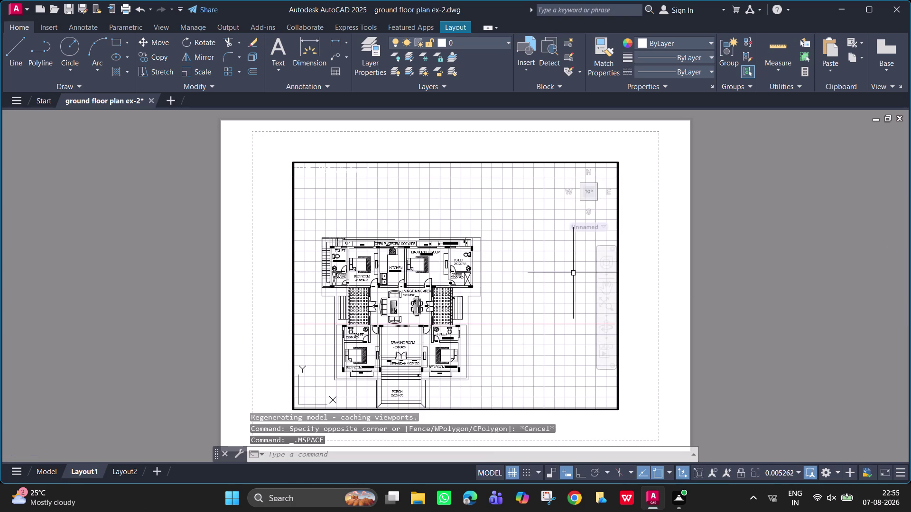
scroll(up, 3)
middle_drag(504, 321, 574, 302)
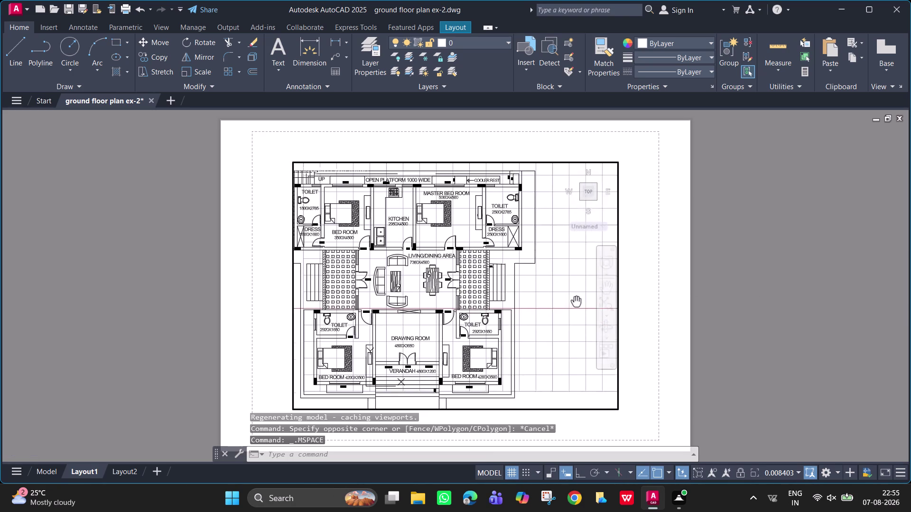
middle_drag(573, 302, 615, 309)
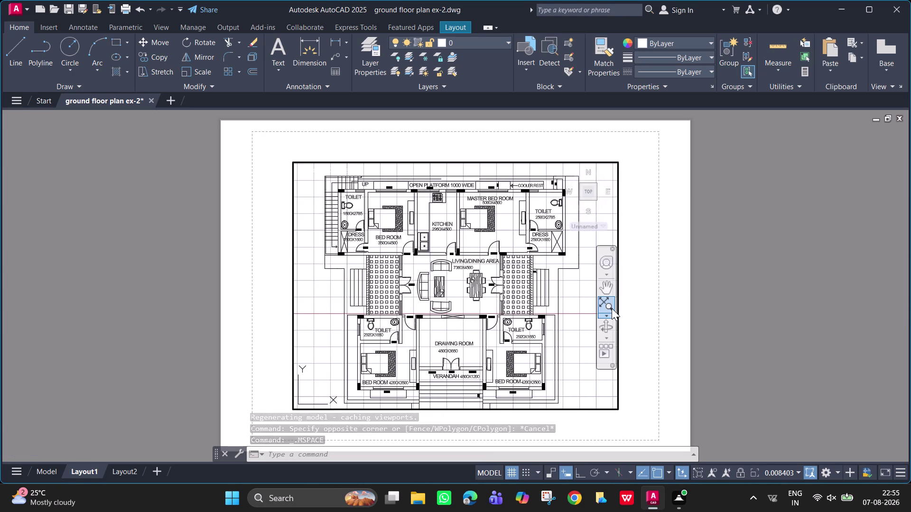
scroll(down, 3)
middle_drag(583, 317, 551, 299)
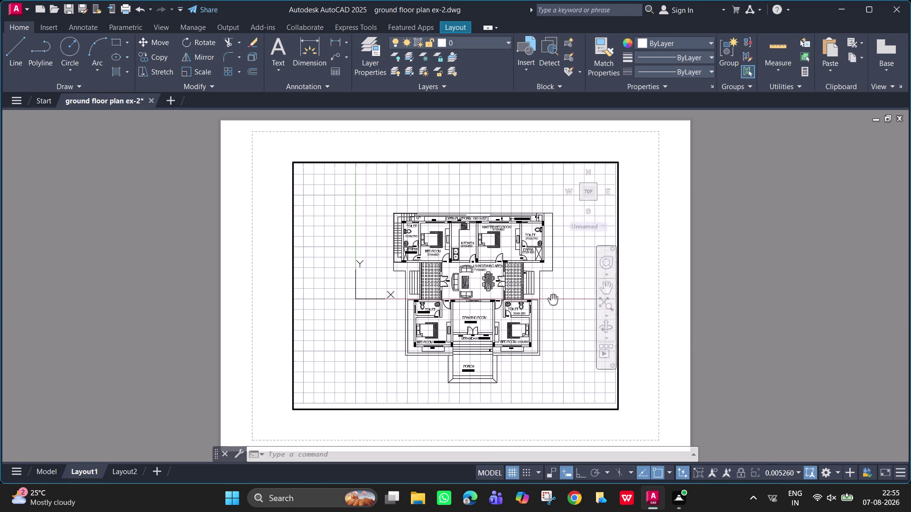
middle_drag(551, 299, 543, 294)
In model space, start single-line text above the plan with height 500 and rotation 0.
click(48, 470)
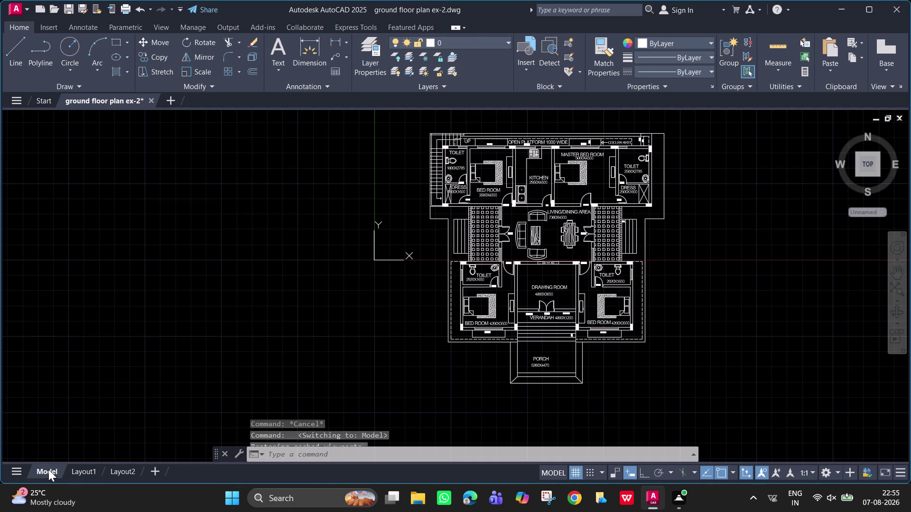
scroll(up, 3)
middle_drag(546, 168, 458, 337)
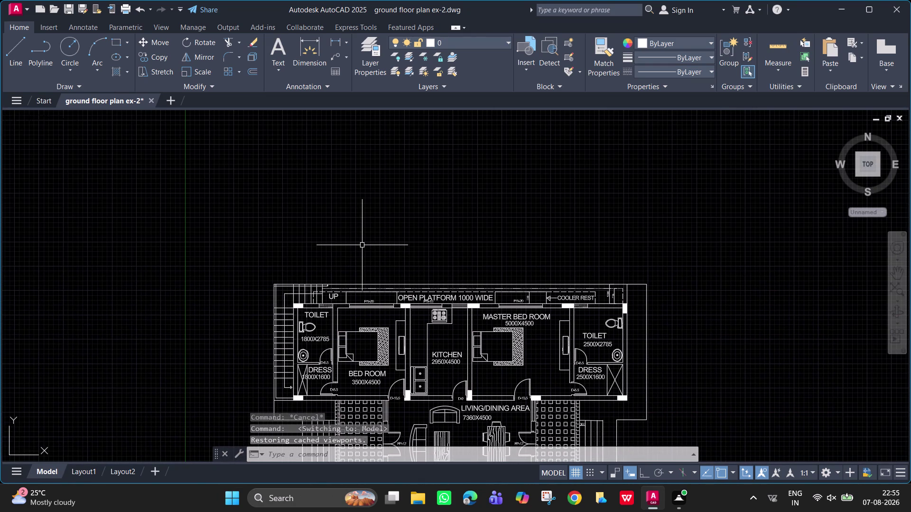
text(DT)
key(Return)
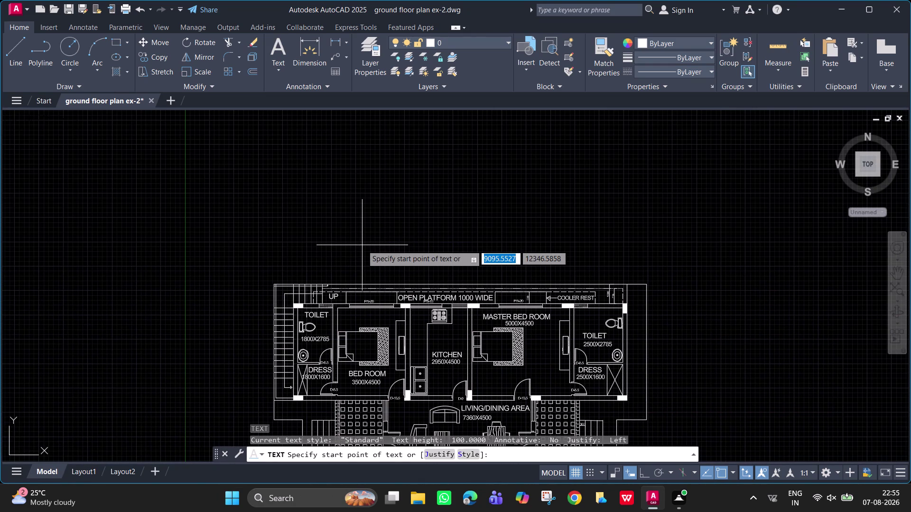
click(297, 186)
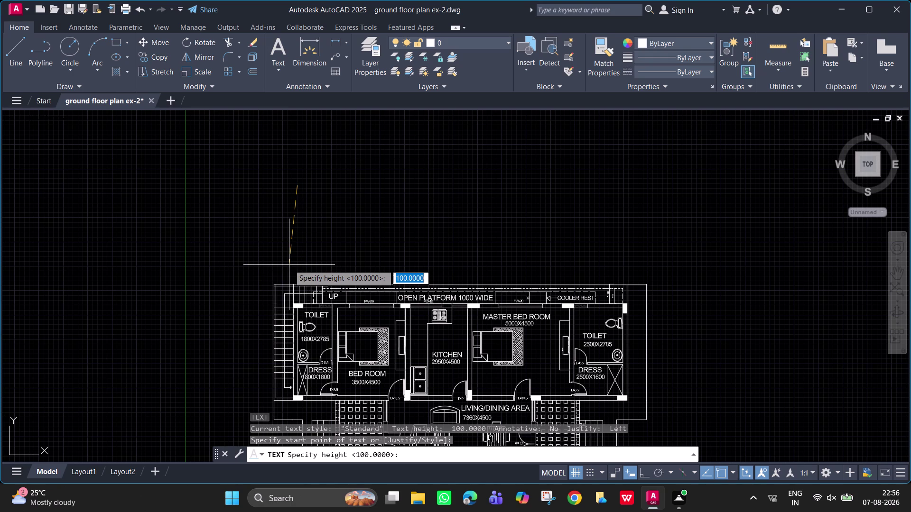
key(F8)
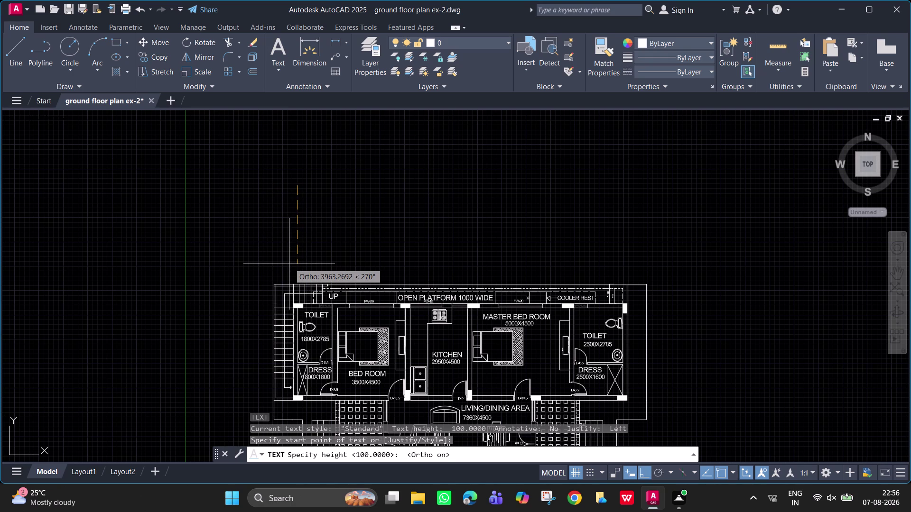
text(500)
key(Return)
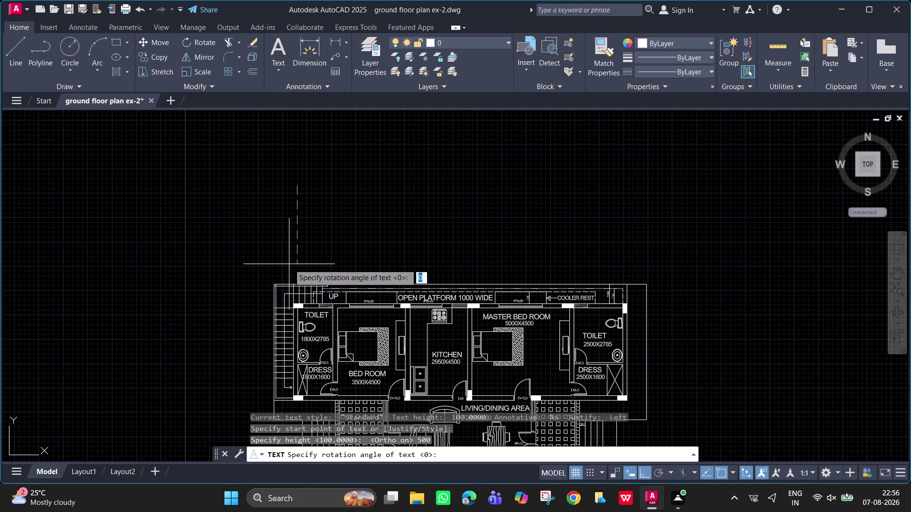
key(0)
key(Return)
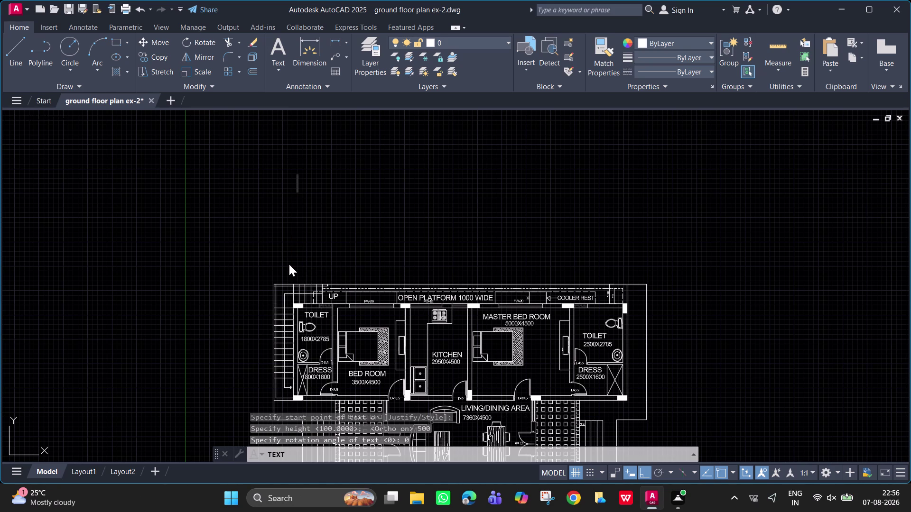
Type the title 'GROUND FLOOR PLAN', then select it and begin moving it.
text(GRO)
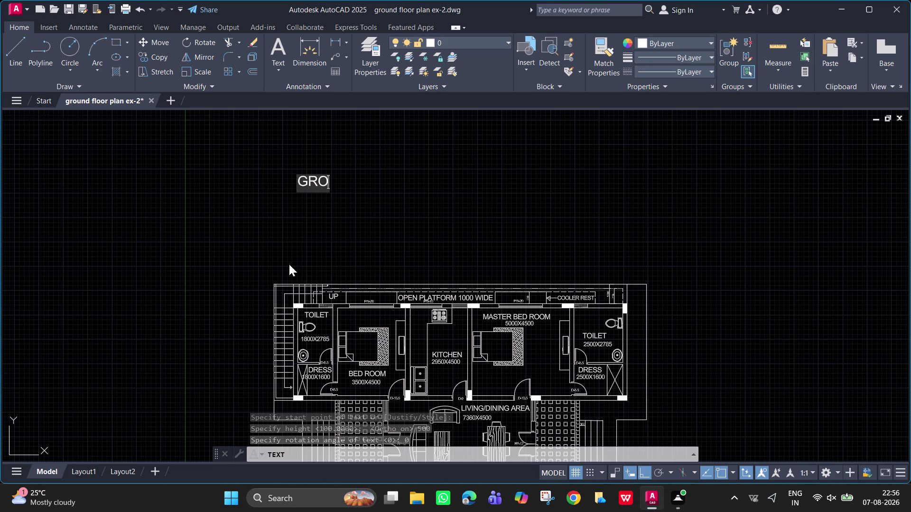
text(UND FL)
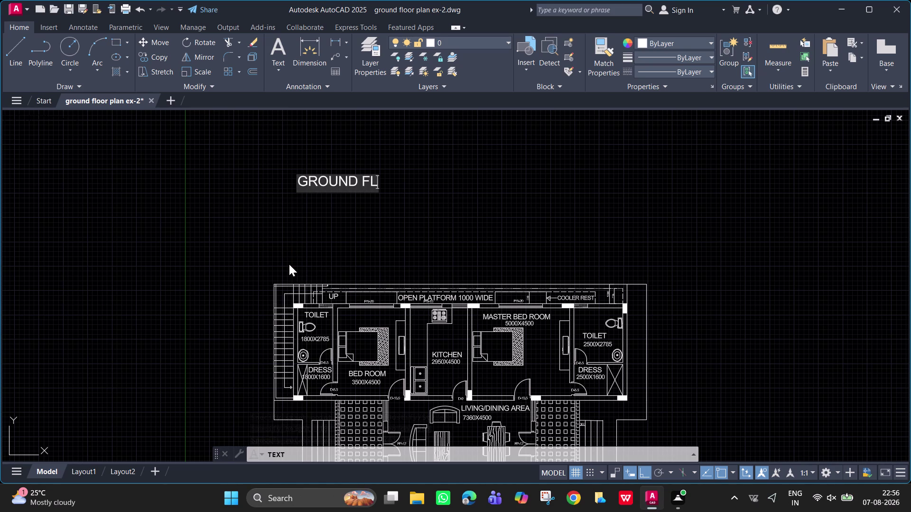
text(OOR PL)
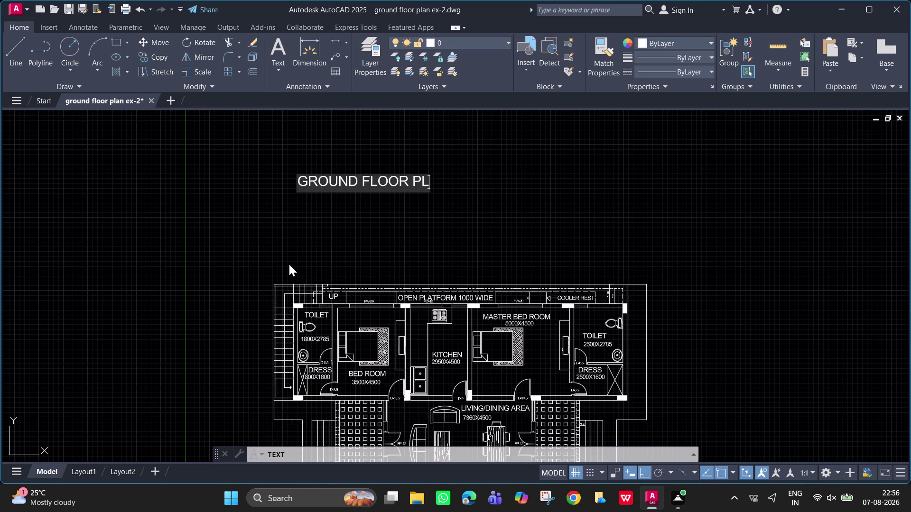
text(AN)
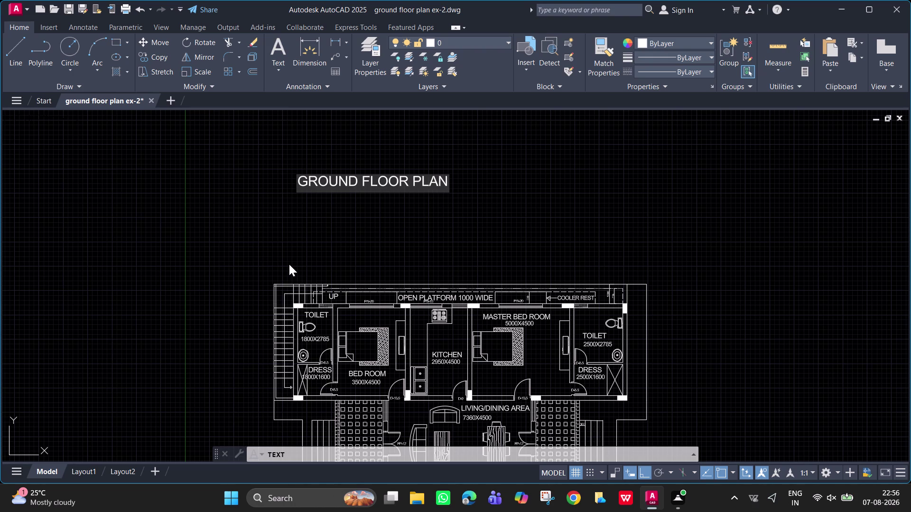
key(Return)
key(Return)
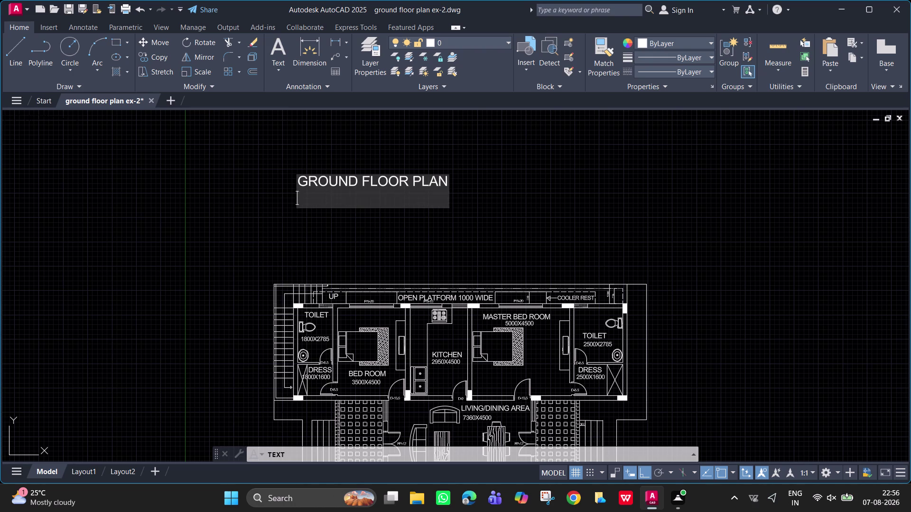
drag(458, 198, 295, 156)
text(M)
key(space)
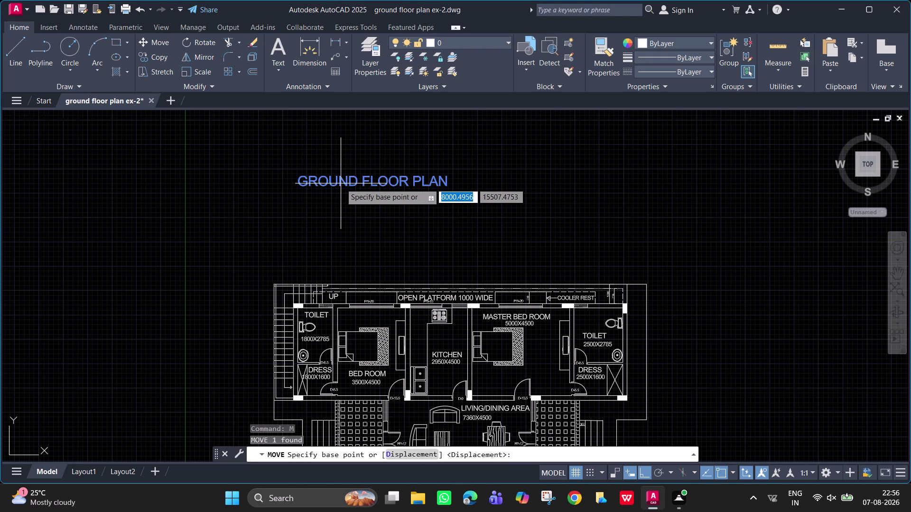
Move the GROUND FLOOR PLAN title to sit just above the plan, with Ortho off.
click(285, 178)
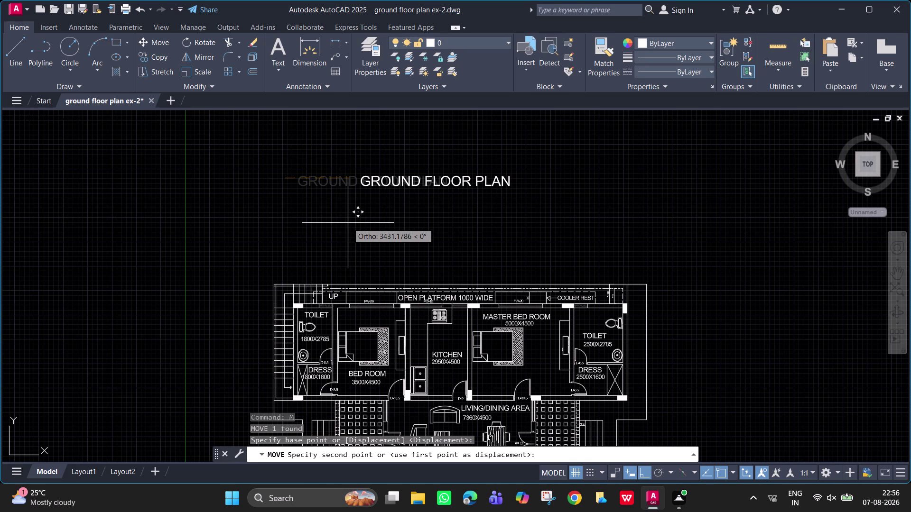
key(F8)
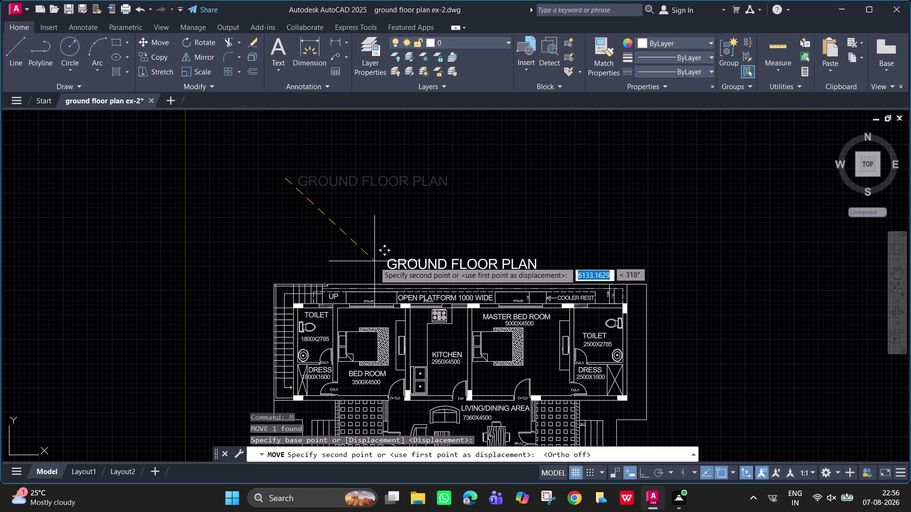
scroll(up, 3)
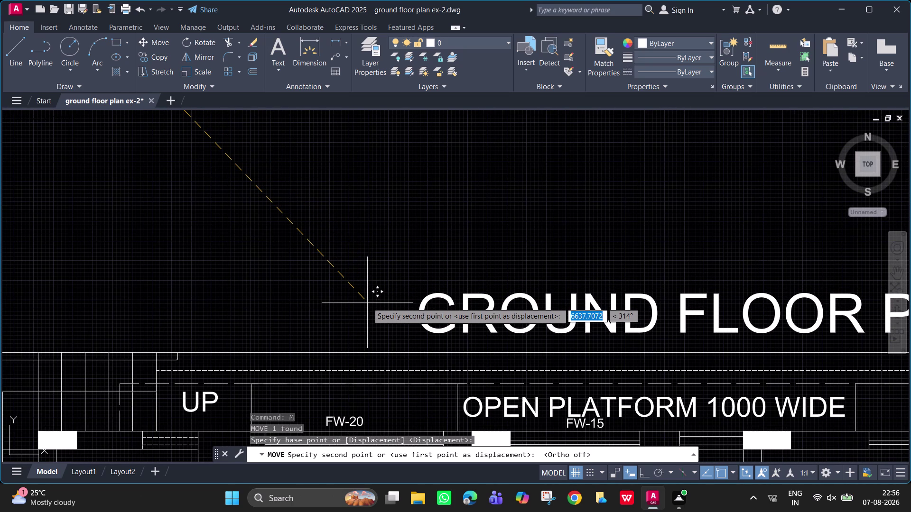
click(364, 301)
Fit the whole plan in view, save the drawing, and display Layout1.
scroll(down, 3)
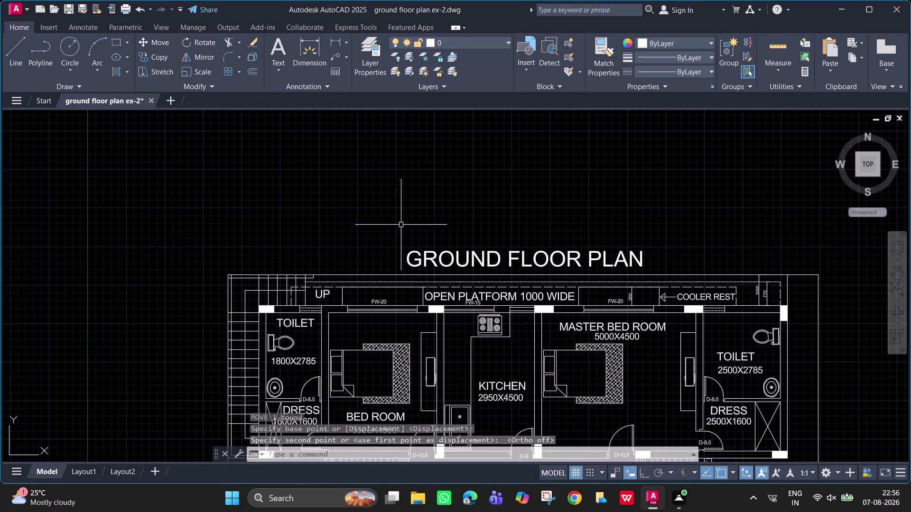
scroll(down, 3)
middle_drag(450, 211, 400, 173)
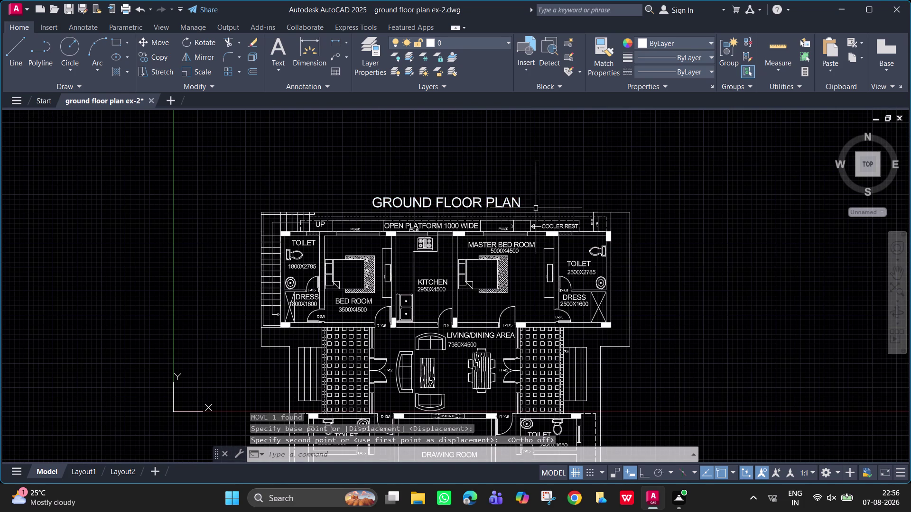
middle_drag(523, 208, 474, 109)
scroll(down, 3)
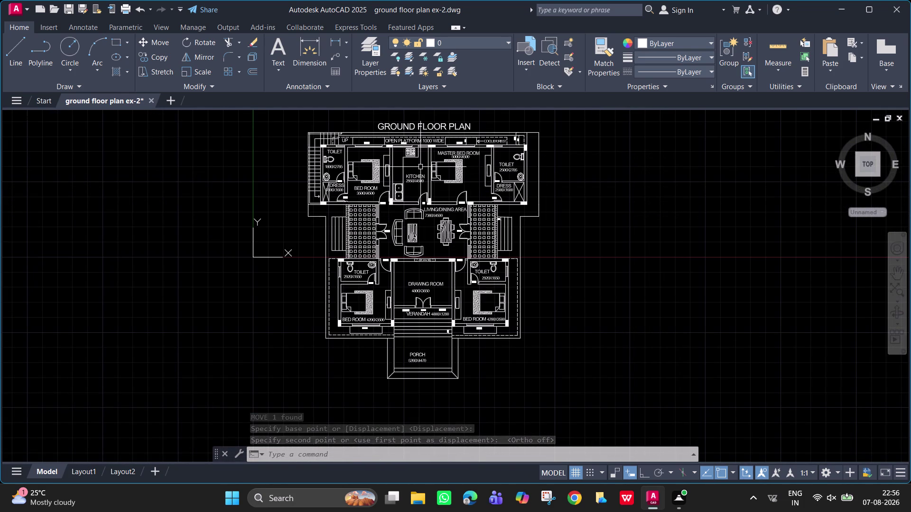
key(ctrl+s)
key(ctrl+s)
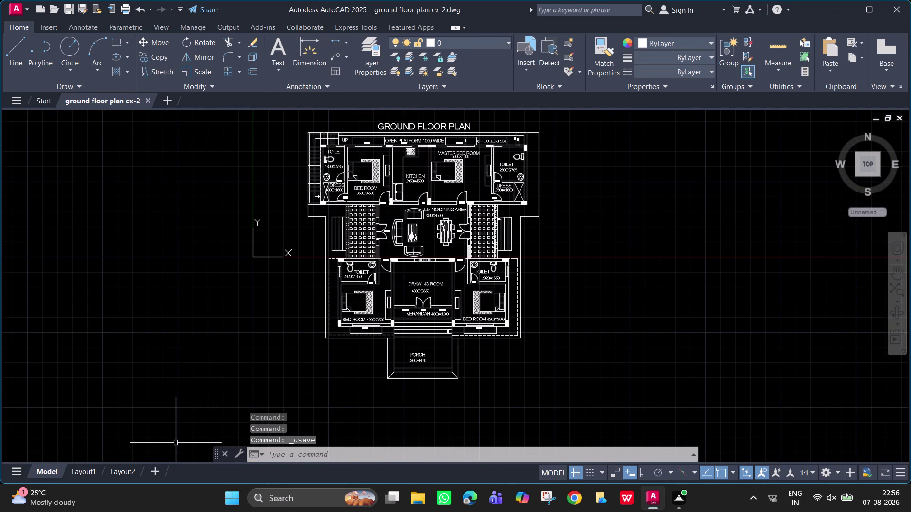
click(83, 475)
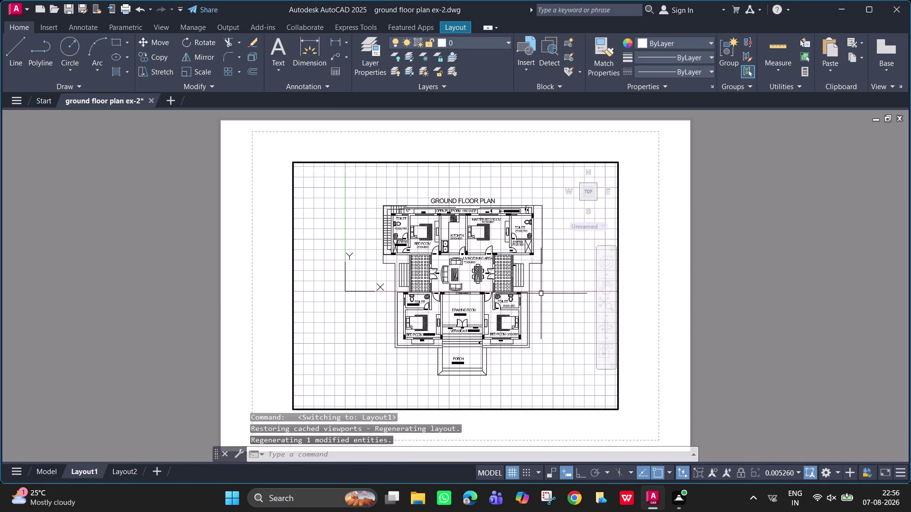
Make two window selections in Layout1 and turn off the background grid.
click(549, 299)
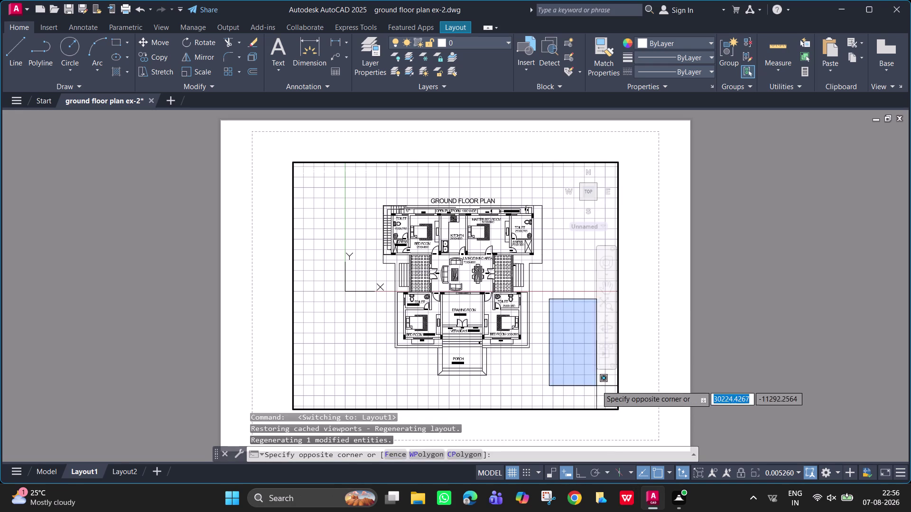
click(589, 374)
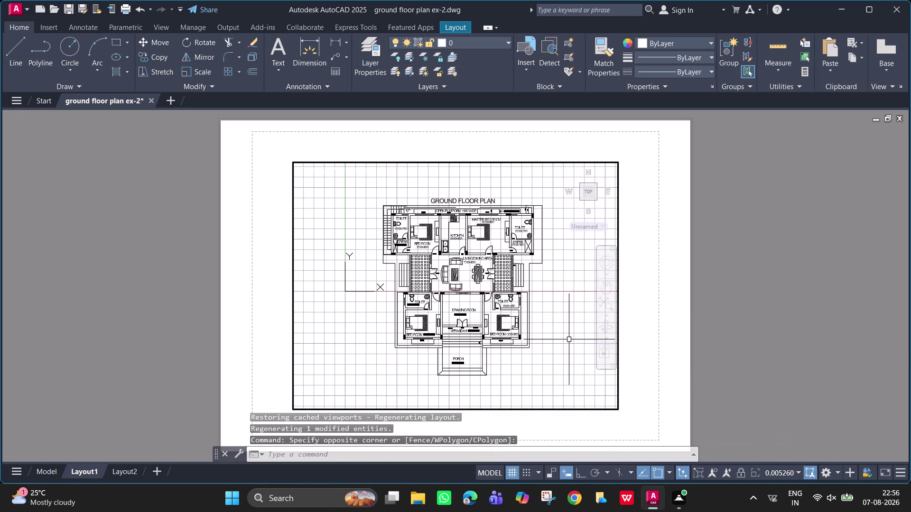
click(568, 339)
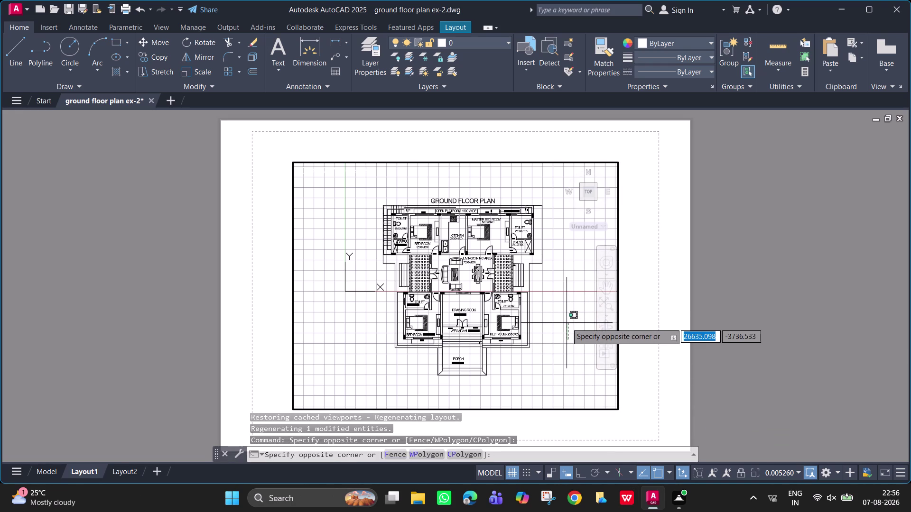
click(566, 323)
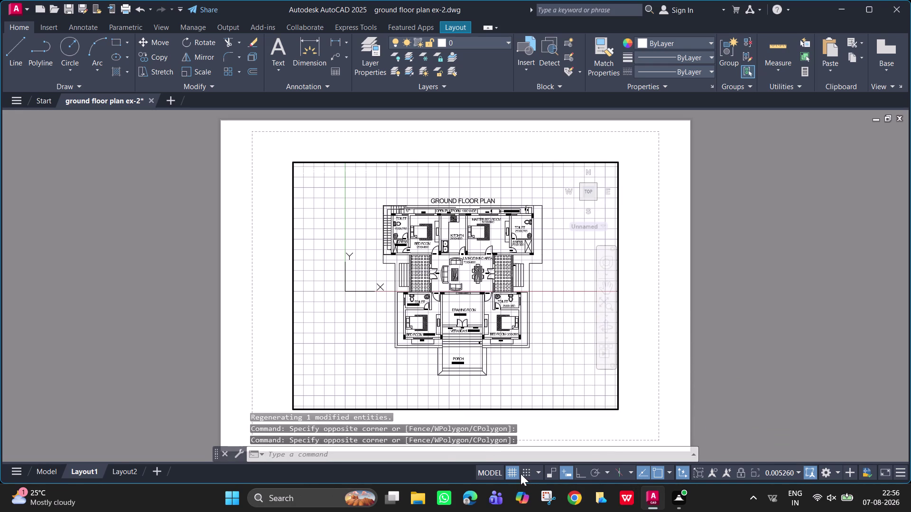
click(513, 472)
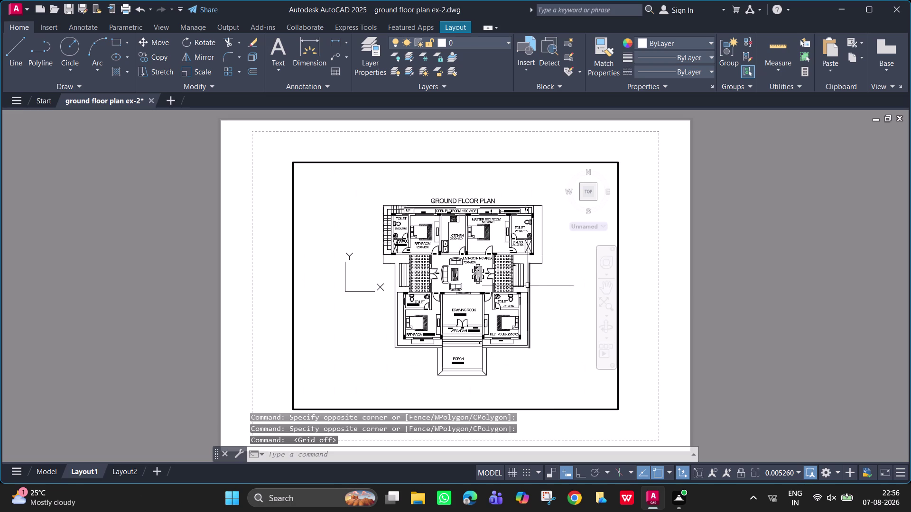
Pan and zoom to reposition the titled plan inside the Layout1 viewport.
scroll(up, 3)
scroll(down, 3)
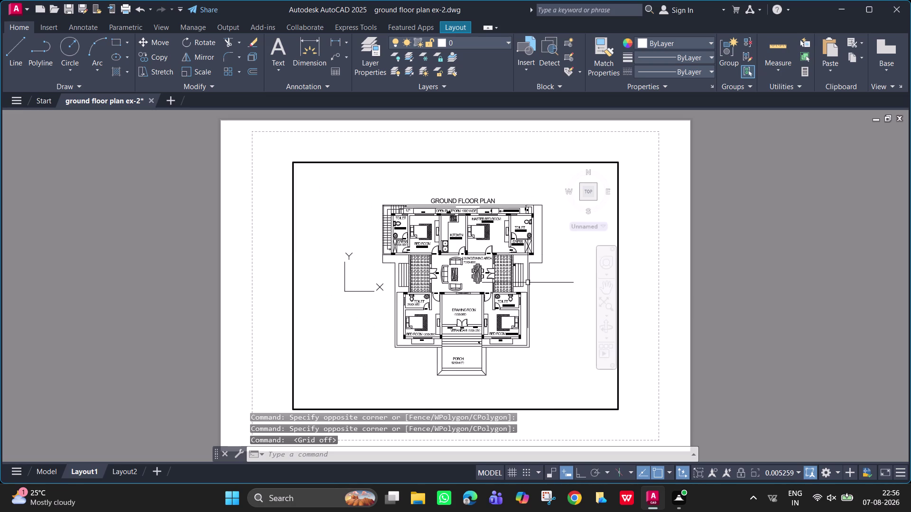
middle_drag(527, 283, 534, 276)
middle_drag(533, 276, 534, 288)
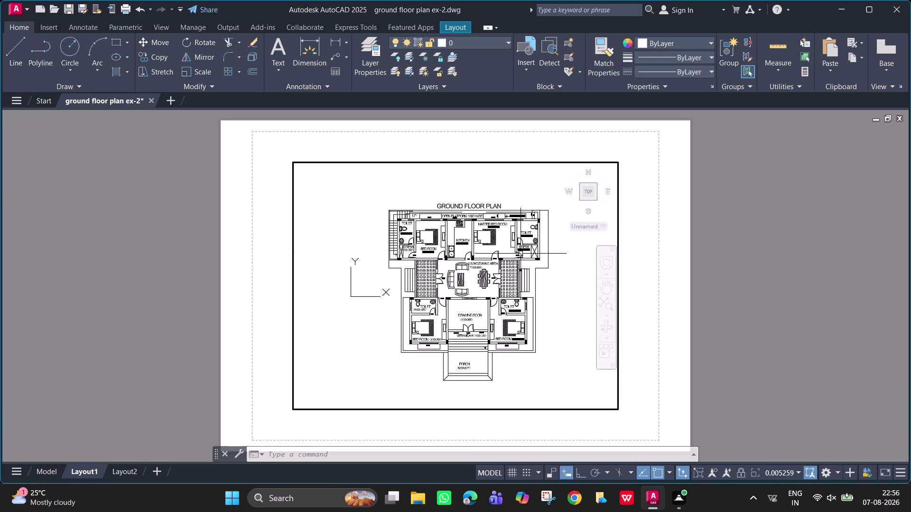
scroll(up, 3)
middle_drag(527, 253, 534, 247)
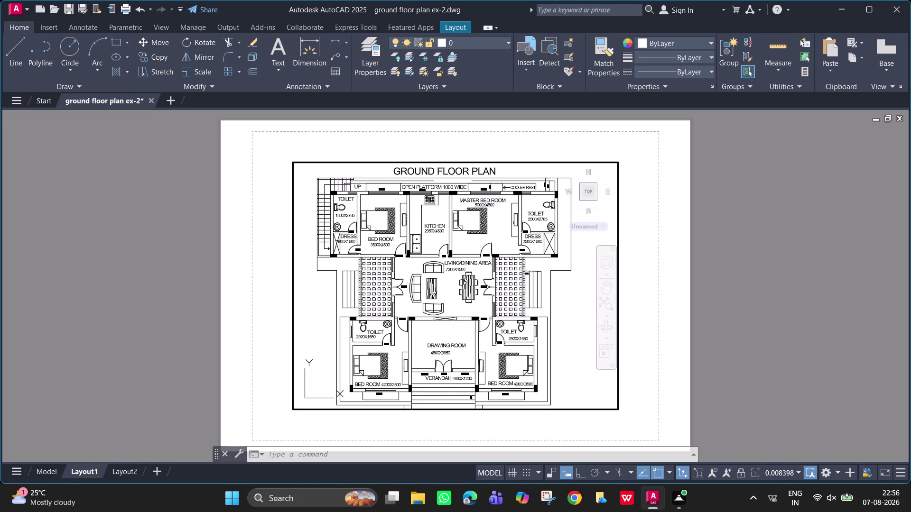
scroll(down, 3)
middle_drag(530, 264, 523, 267)
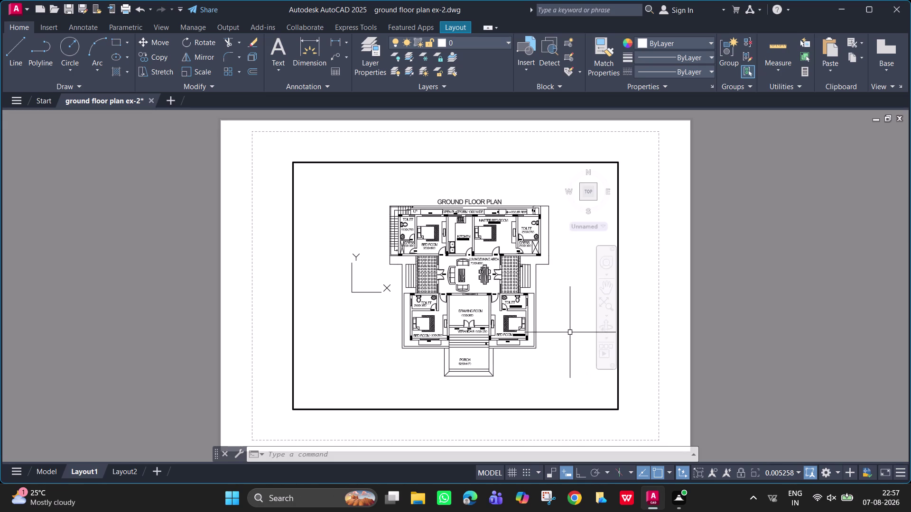
Switch the drawing to the Layout2 sheet.
click(620, 404)
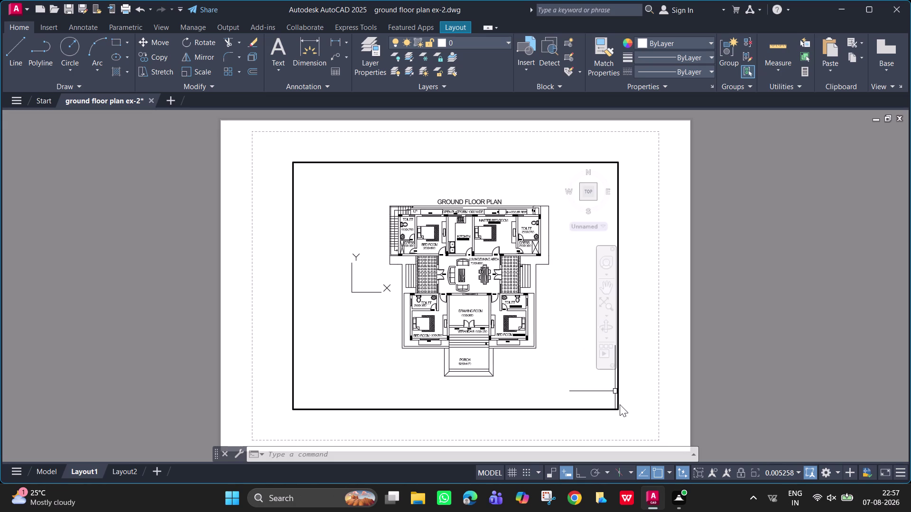
click(617, 405)
click(117, 466)
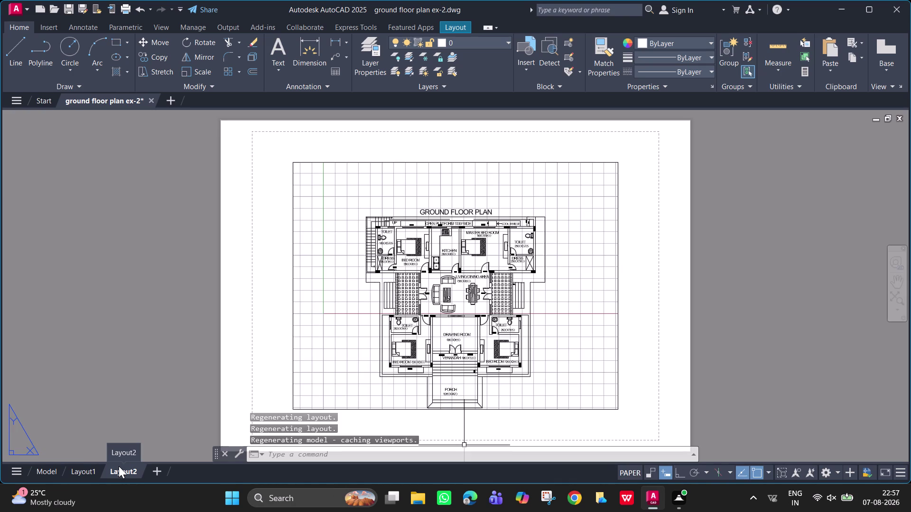
Delete the Layout2 sheet, then bring up Layout1's Page Setup Manager.
right_click(119, 466)
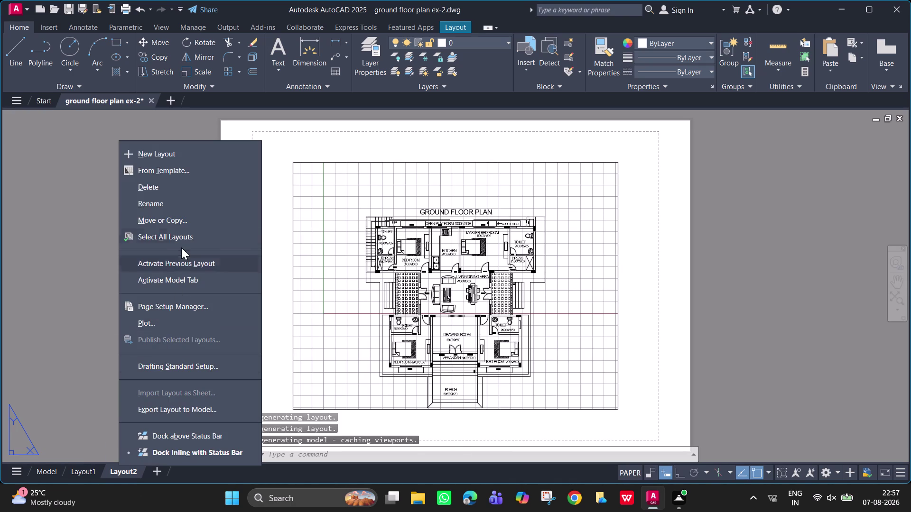
click(175, 190)
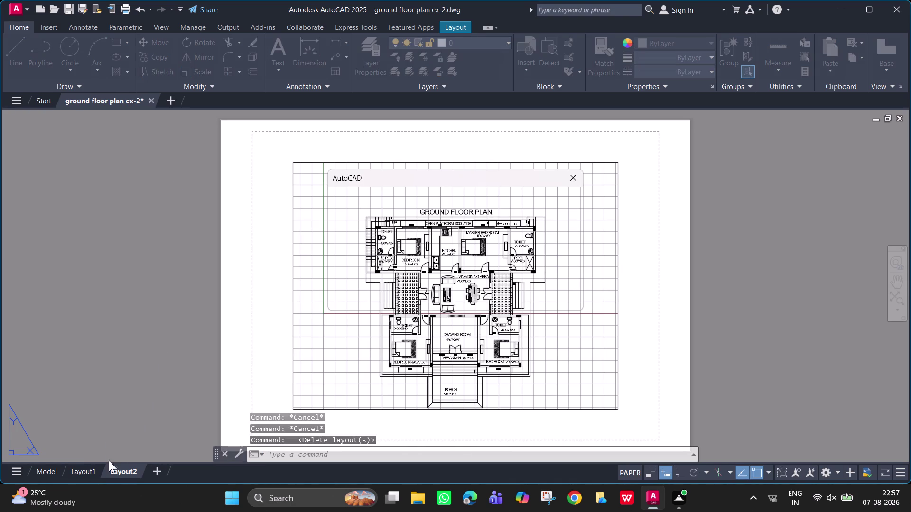
click(490, 296)
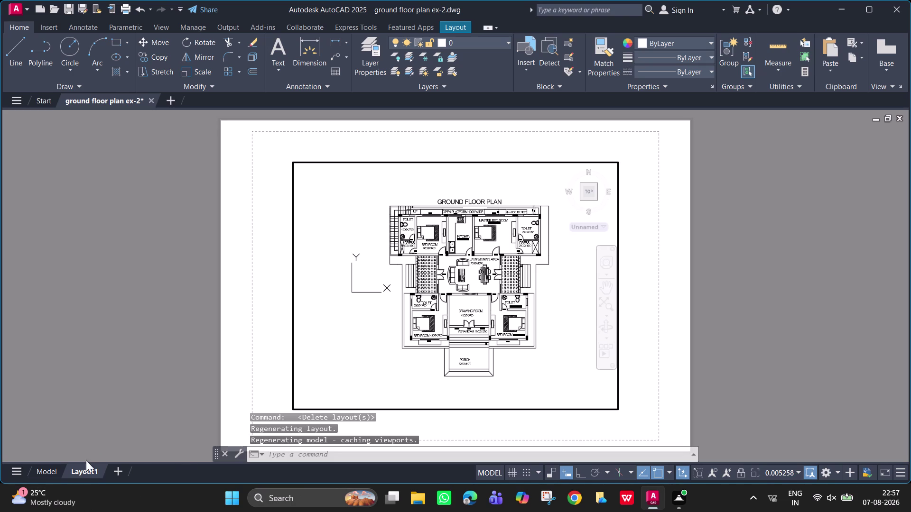
right_click(85, 471)
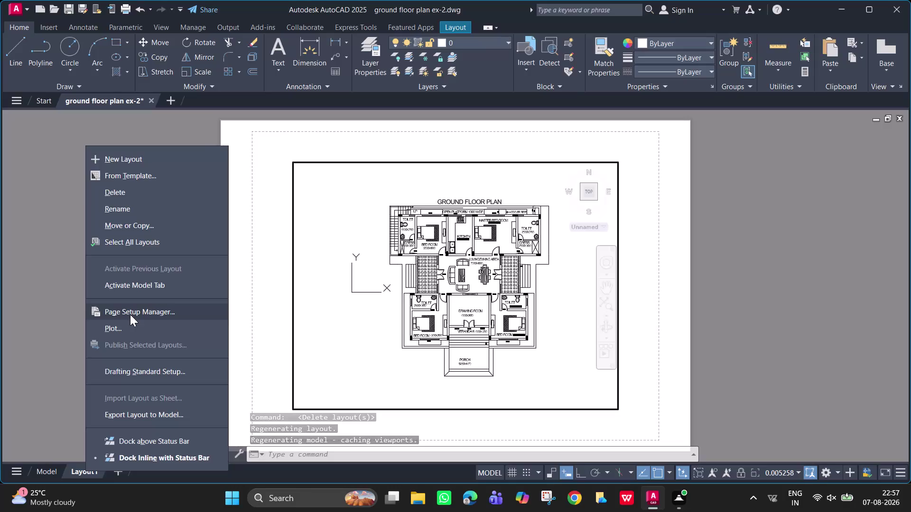
click(130, 314)
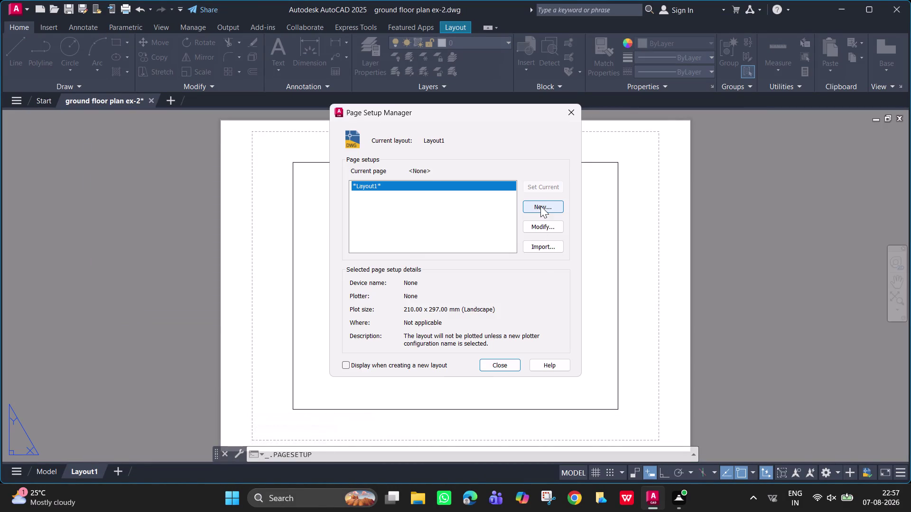
Create page setup Setup1 with DWG To PDF on ISO full bleed A4 landscape, and preview it.
click(540, 206)
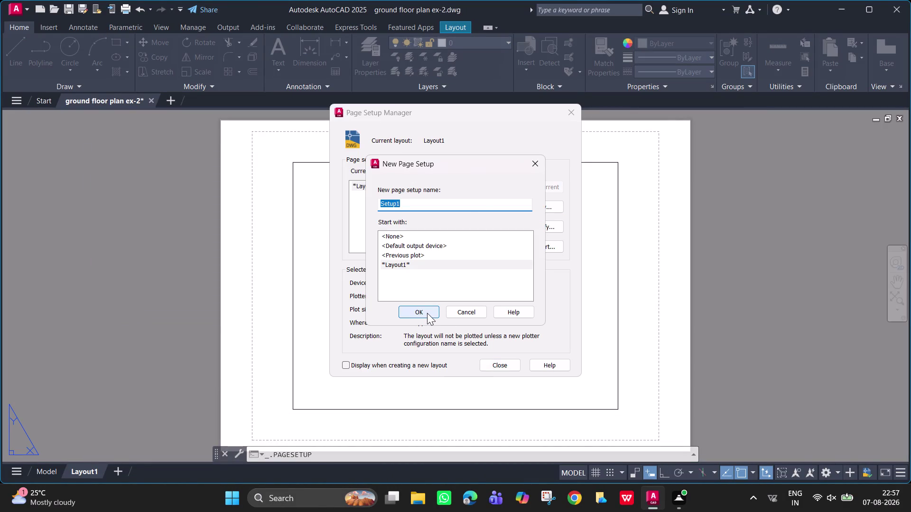
click(427, 313)
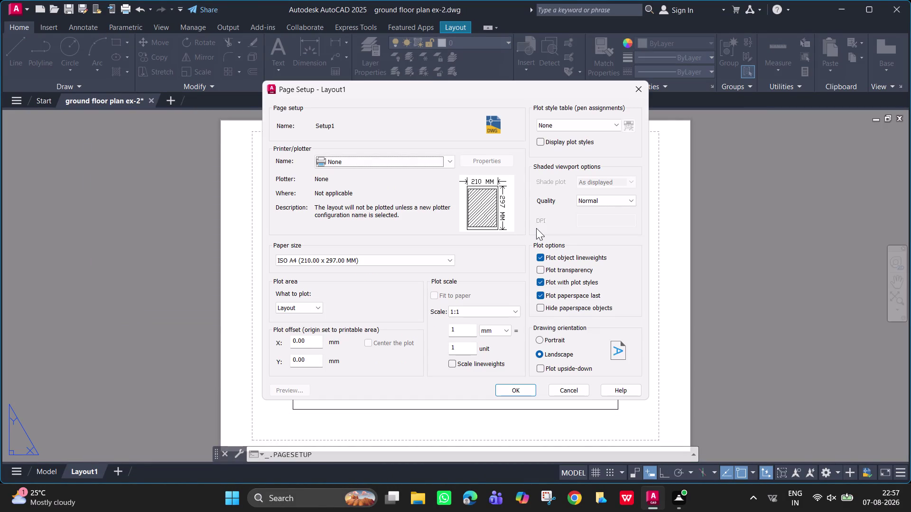
click(449, 165)
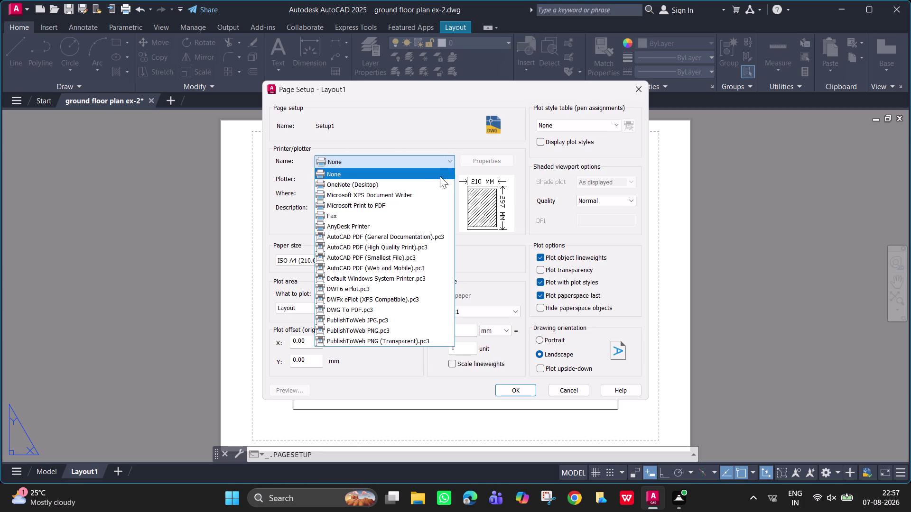
click(414, 309)
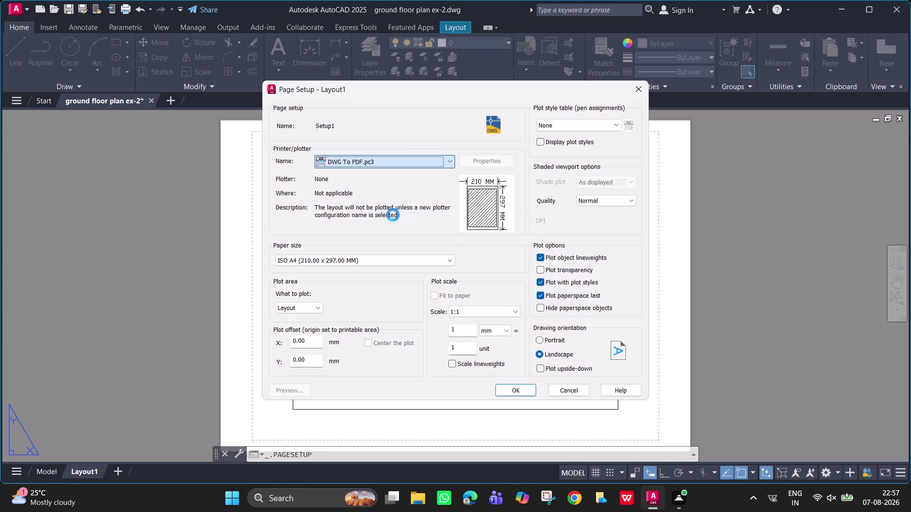
click(402, 261)
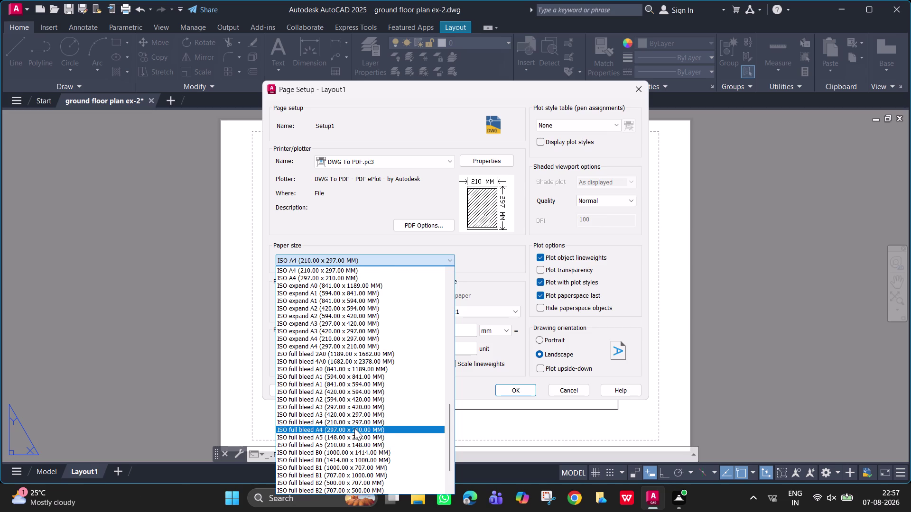
scroll(down, 3)
scroll(down, 3)
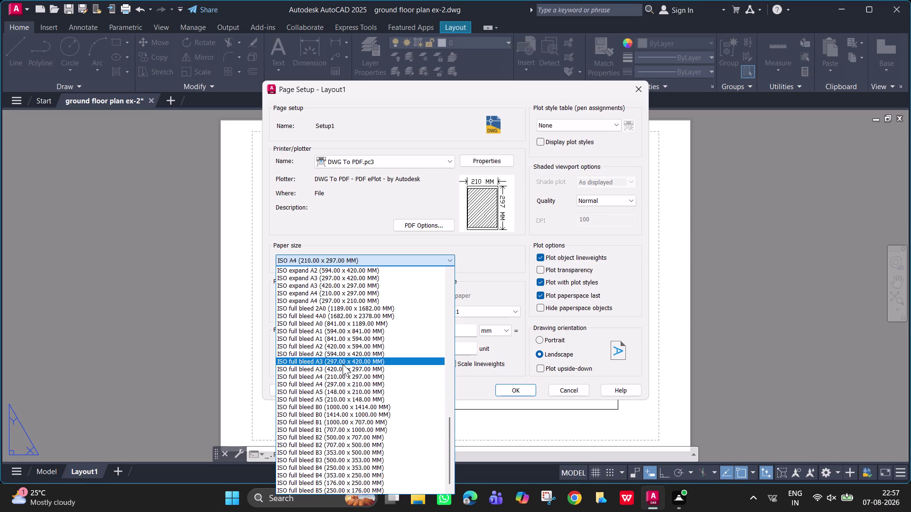
click(348, 384)
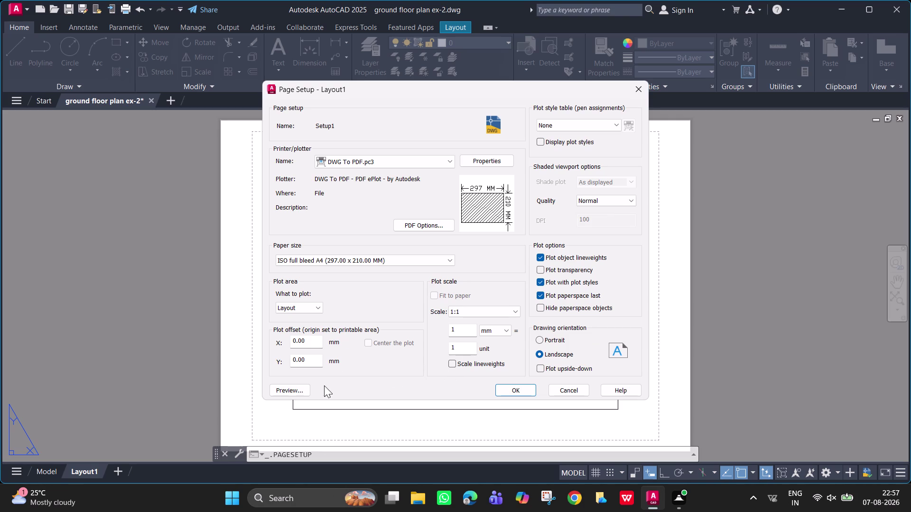
click(298, 390)
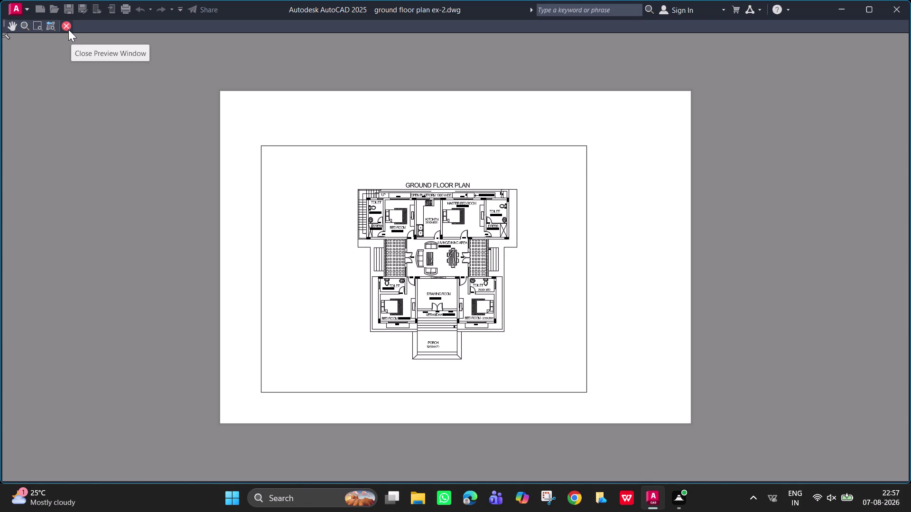
click(68, 30)
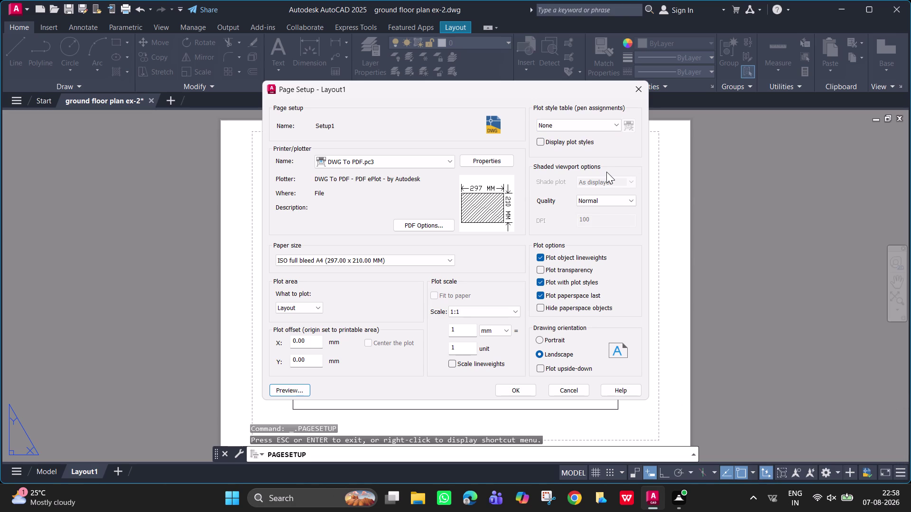
Set shaded plot quality to Maximum, preview again, and save Setup1.
click(607, 199)
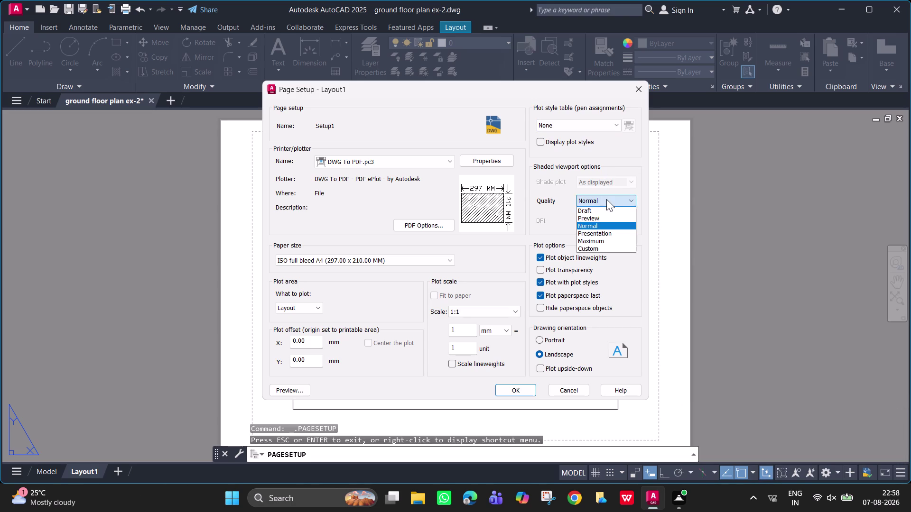
click(612, 240)
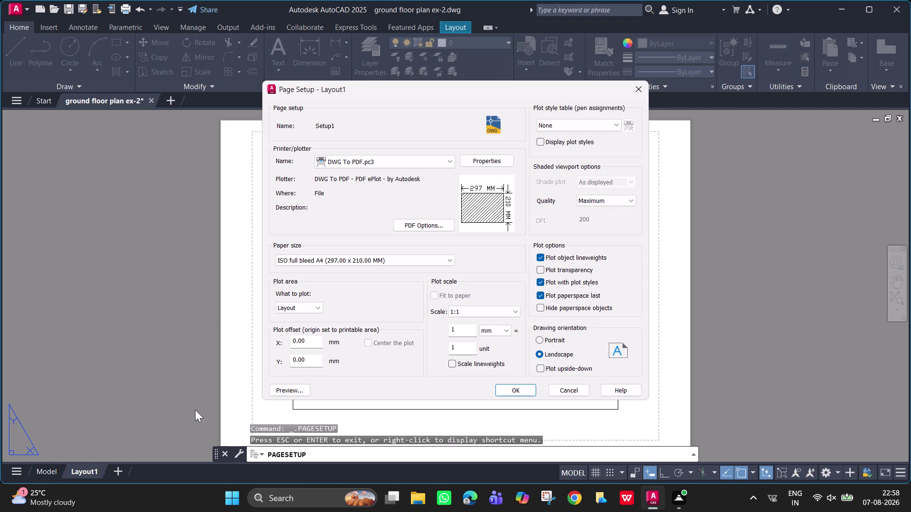
click(280, 385)
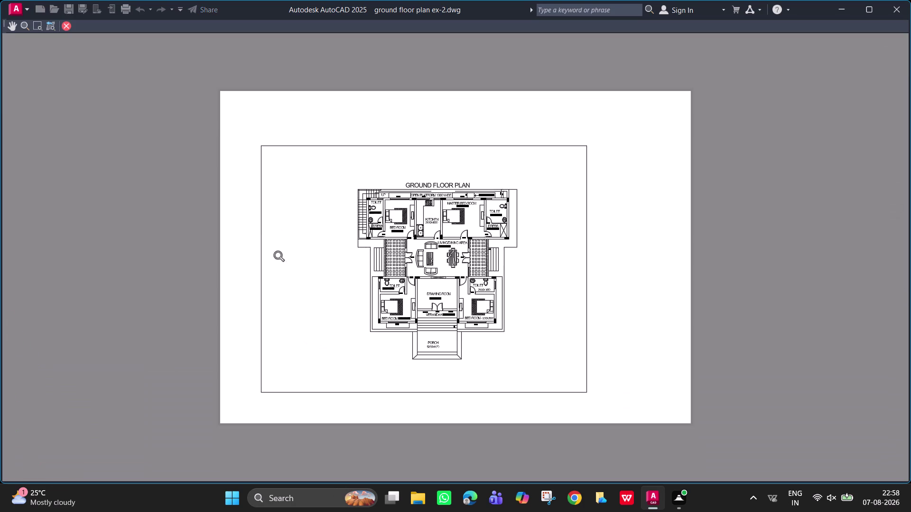
scroll(up, 3)
scroll(up, 3)
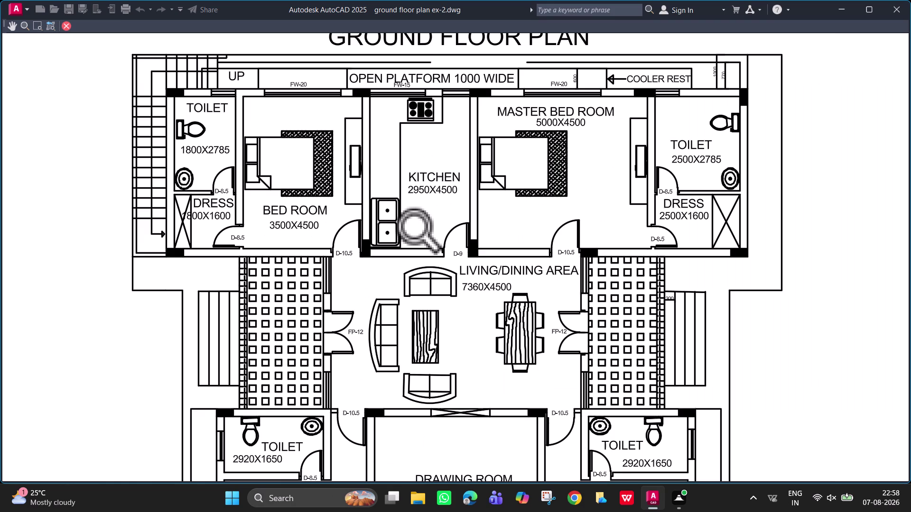
scroll(down, 3)
scroll(down, 3)
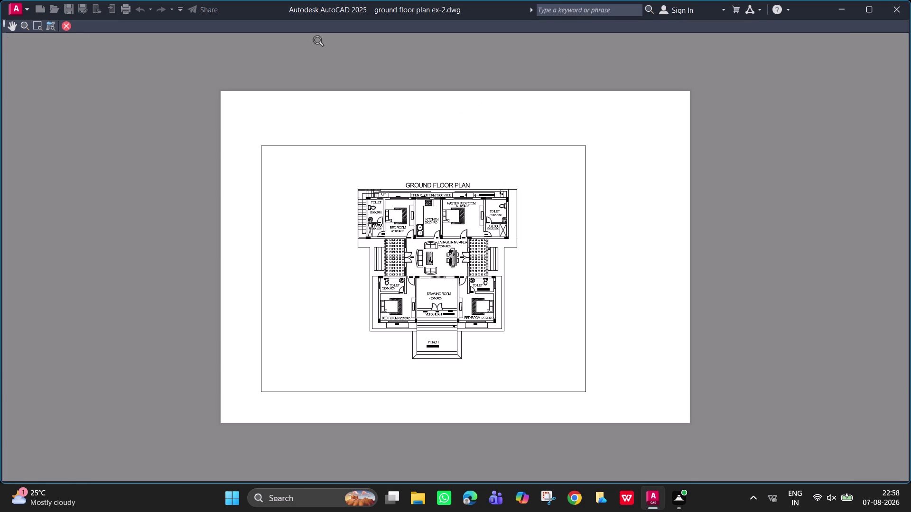
click(69, 25)
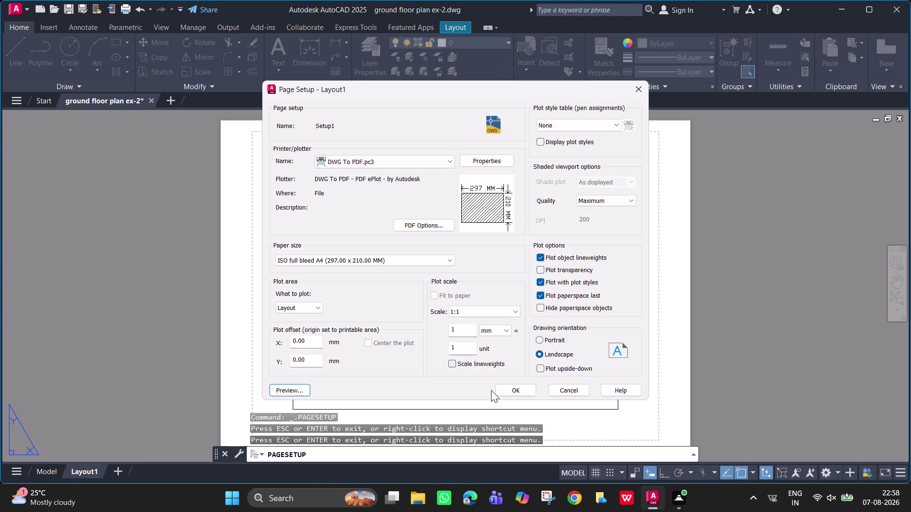
click(516, 392)
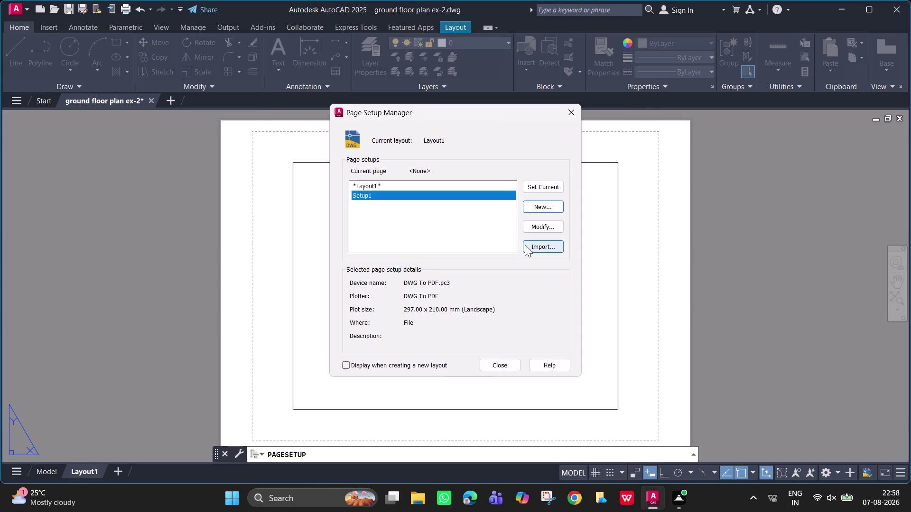
Make Setup1 Layout1's current page setup and close the manager.
click(545, 188)
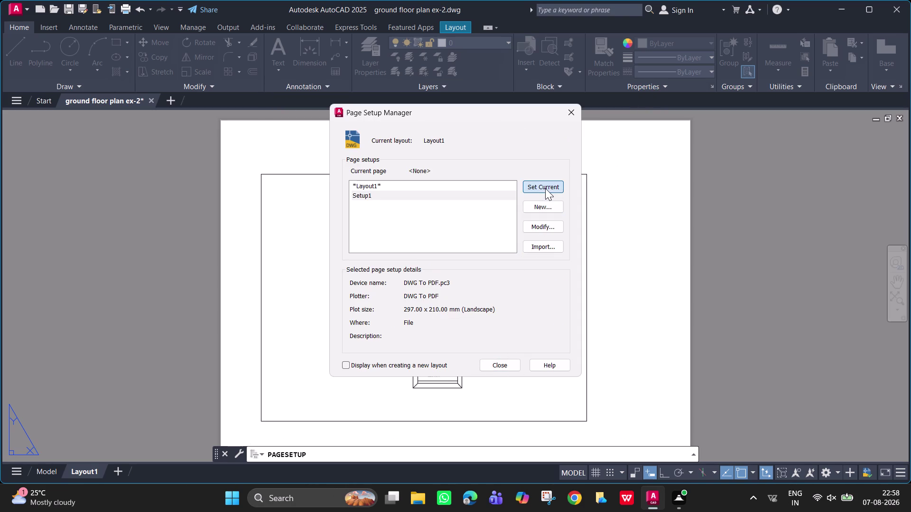
click(546, 189)
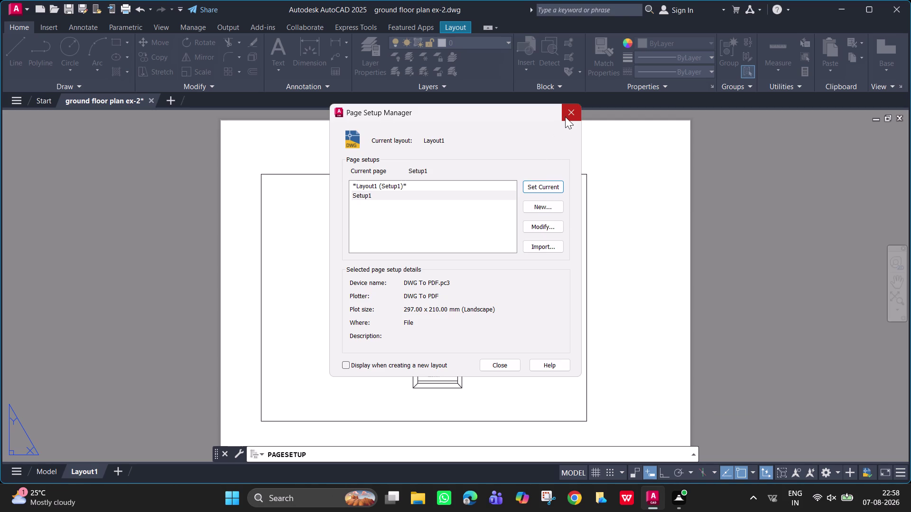
click(504, 366)
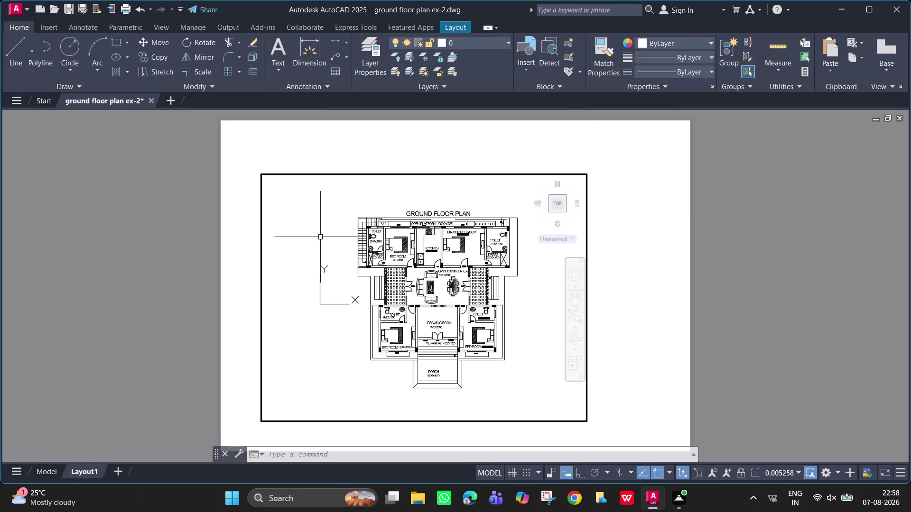
Recentre the floor plan in the viewport and return to paper space.
scroll(down, 3)
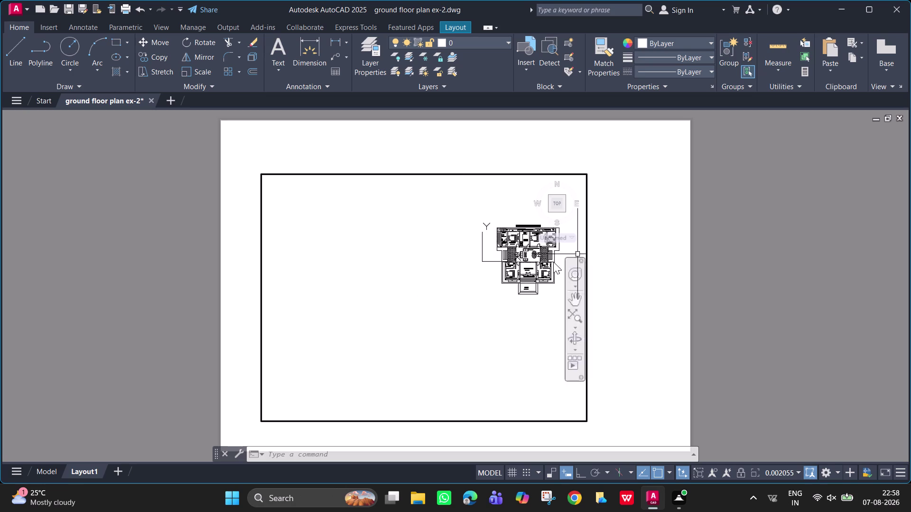
scroll(up, 3)
middle_drag(470, 271, 232, 350)
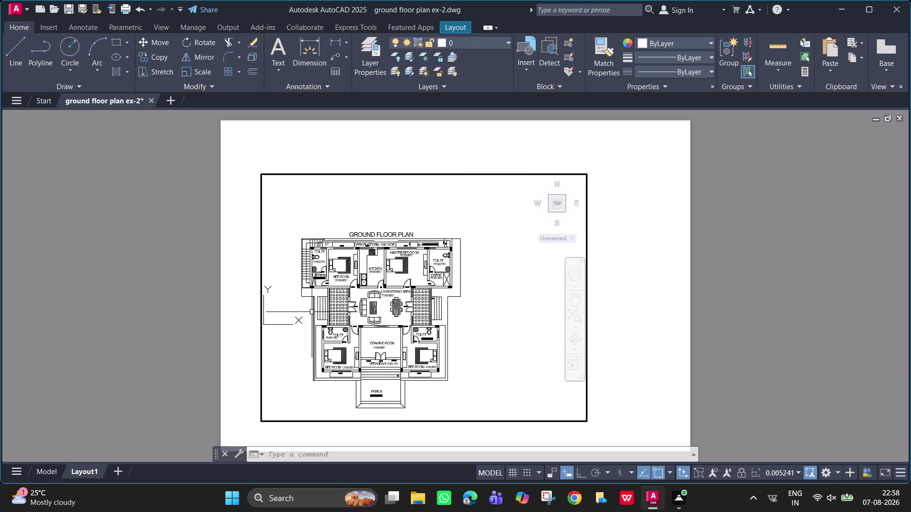
middle_drag(352, 301, 396, 273)
scroll(up, 3)
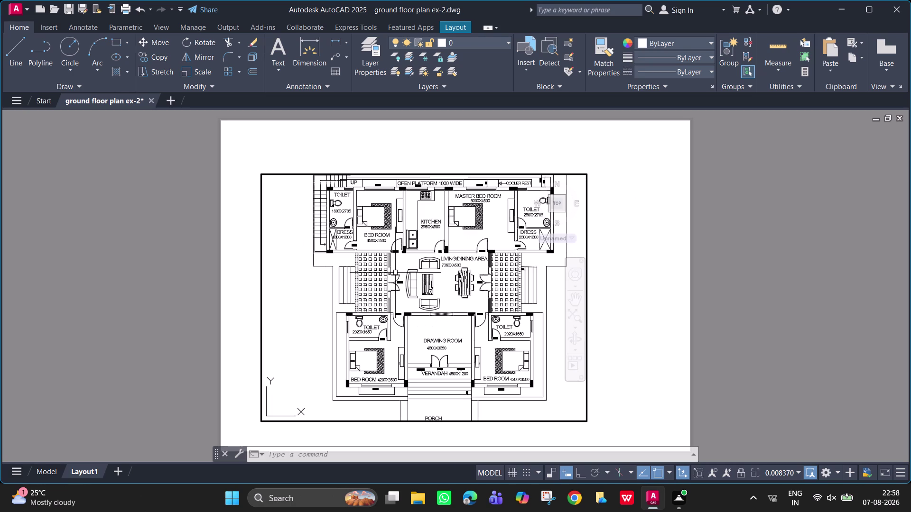
scroll(down, 3)
middle_click(395, 273)
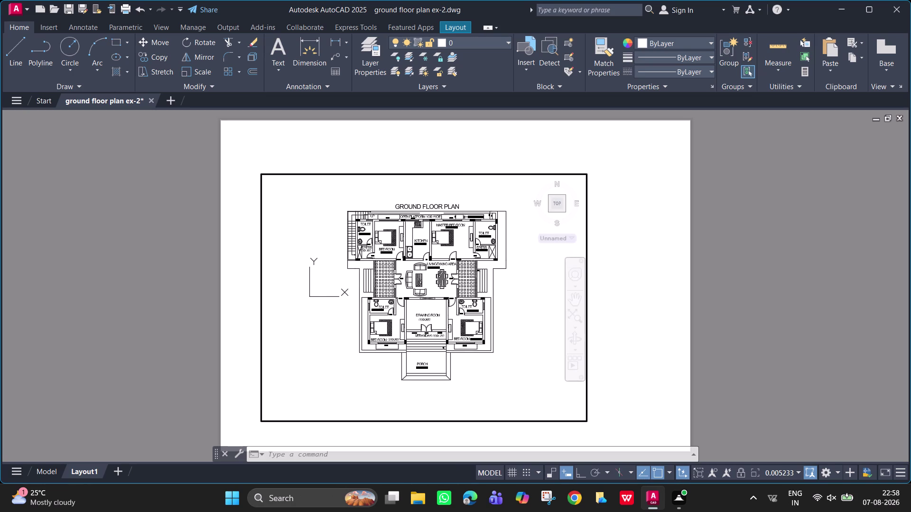
key(Escape)
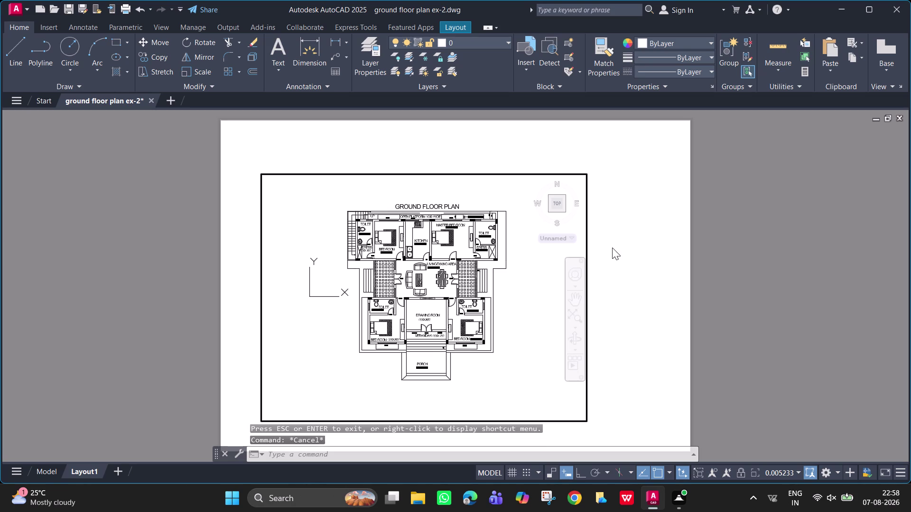
key(space)
double_click(605, 259)
key(Escape)
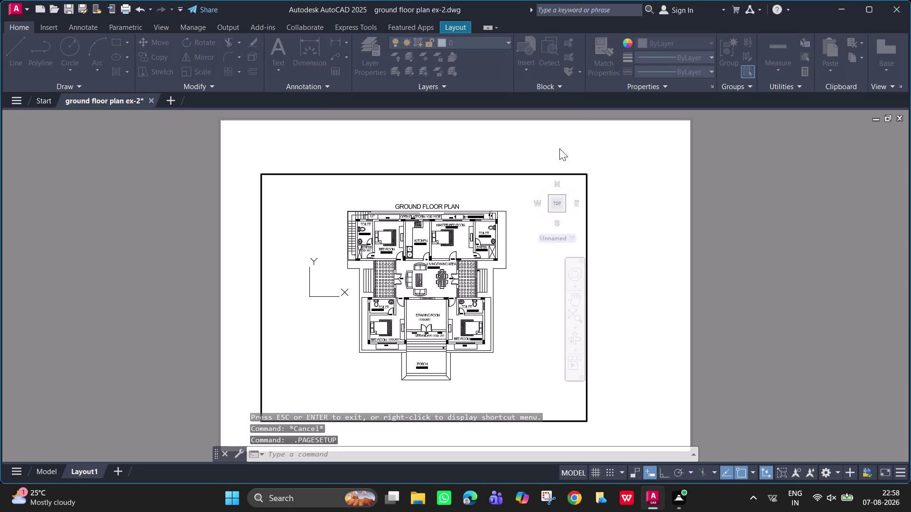
double_click(692, 198)
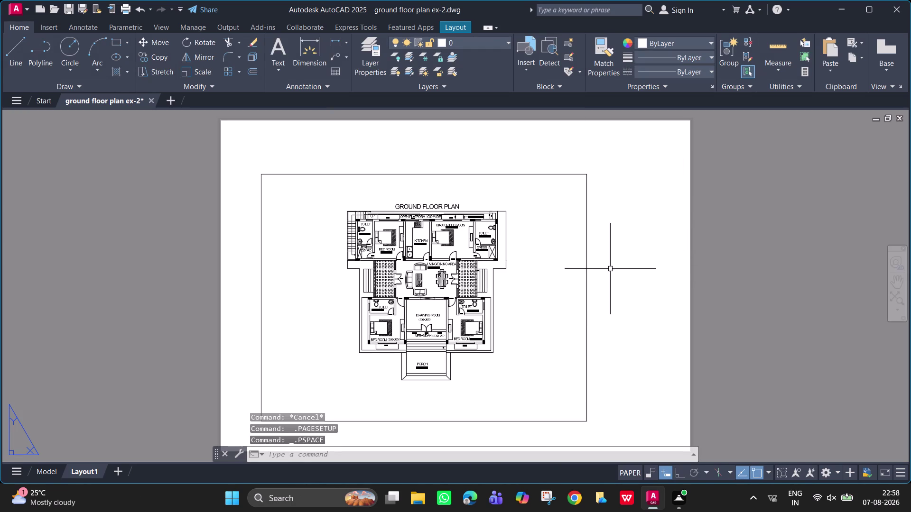
Select and delete the floor-plan viewport frame on Layout1.
click(585, 265)
key(Delete)
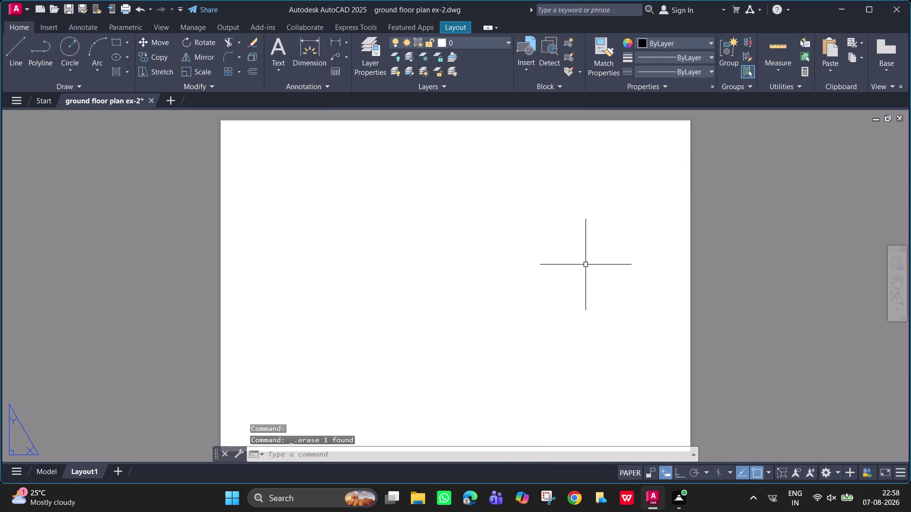
scroll(down, 3)
middle_drag(390, 199, 375, 191)
Open Layout1's plot settings, then close them without plotting.
right_click(90, 471)
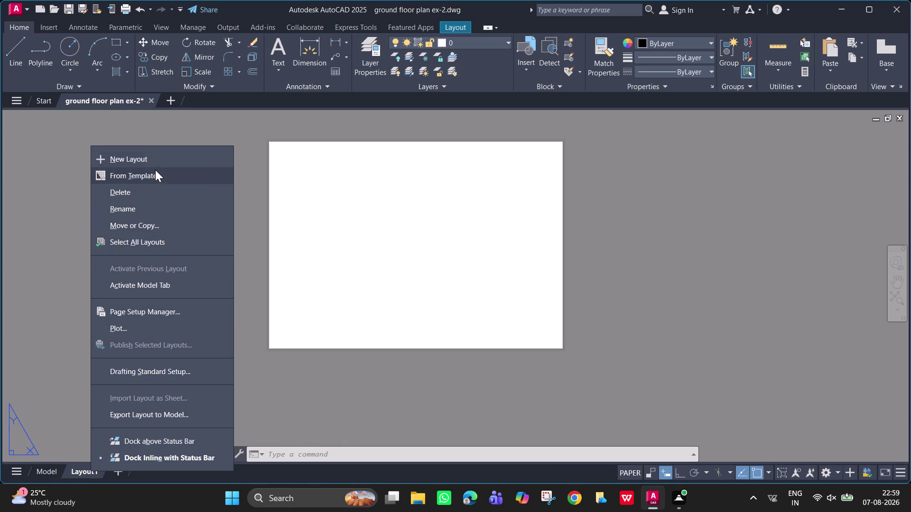
click(158, 324)
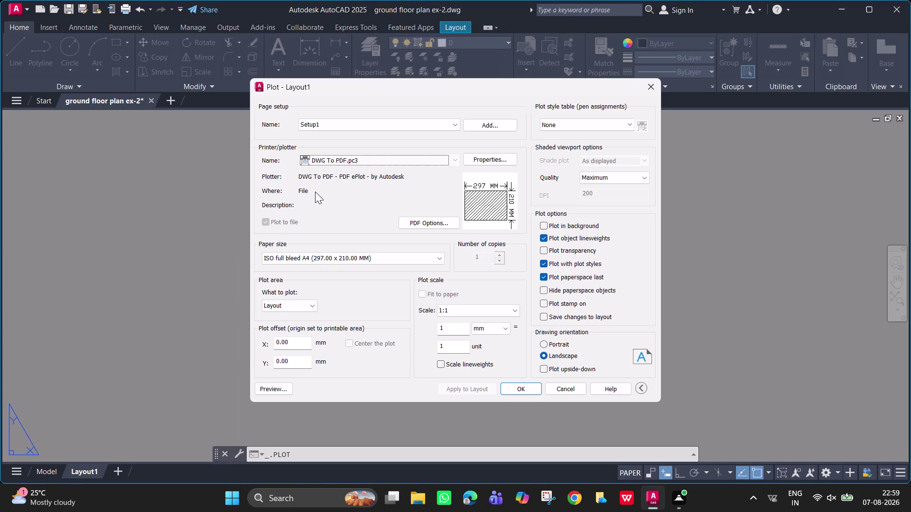
click(510, 388)
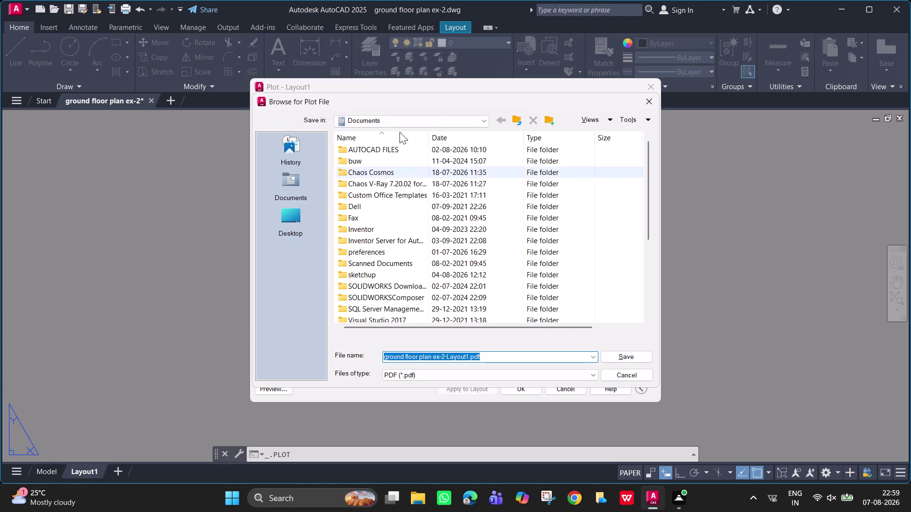
click(649, 107)
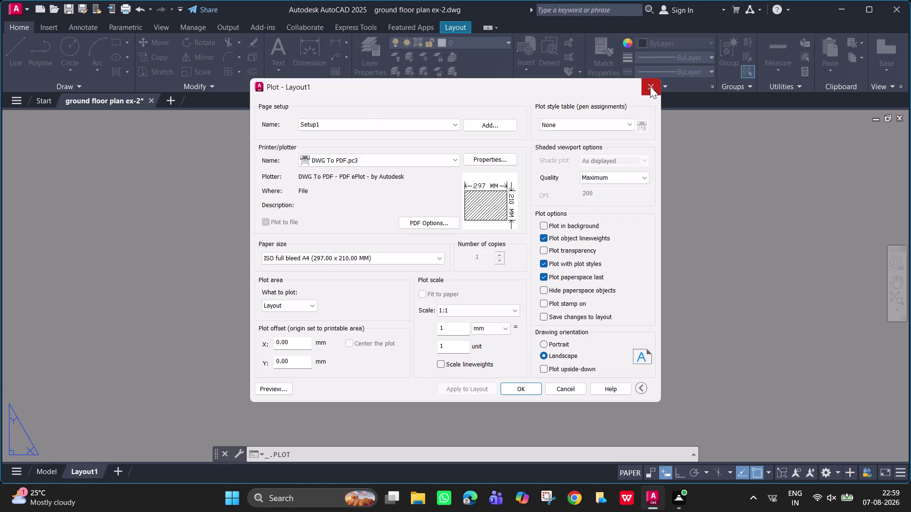
Window-select objects across the now-blank Layout1 sheet.
click(650, 87)
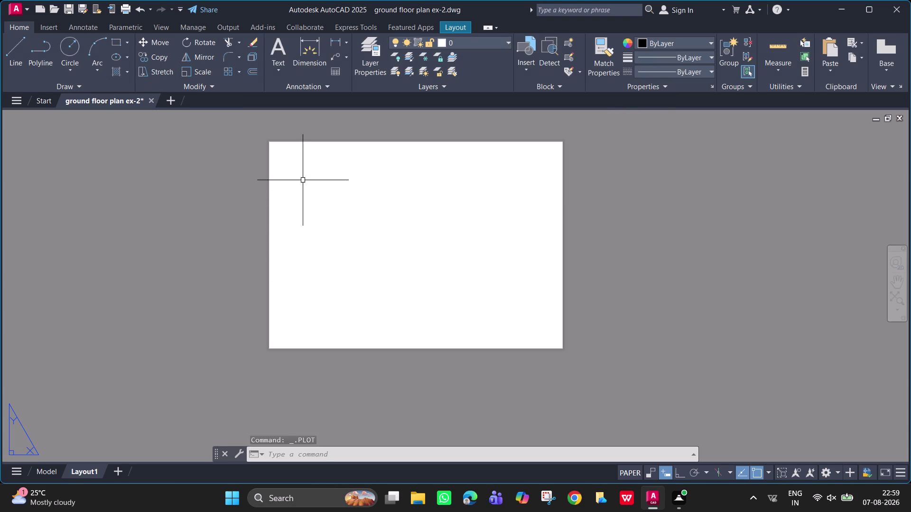
drag(278, 150, 518, 306)
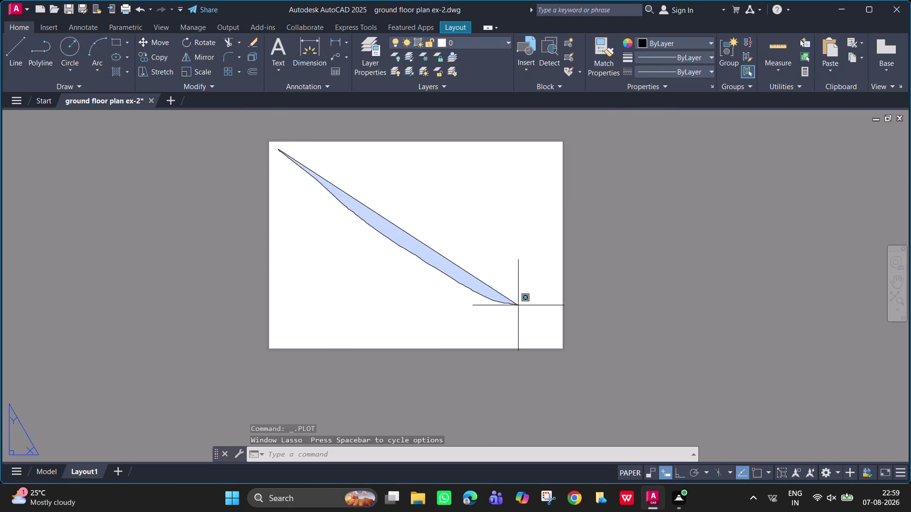
drag(518, 306, 522, 305)
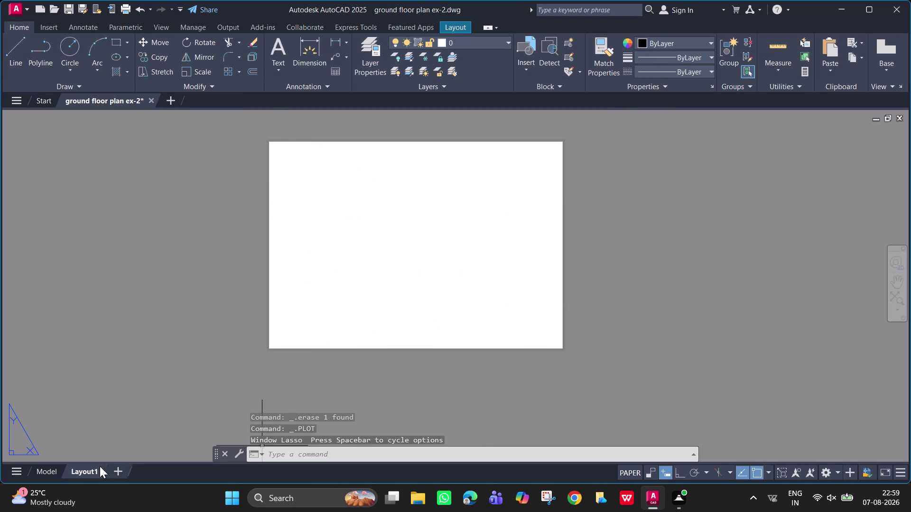
right_click(88, 466)
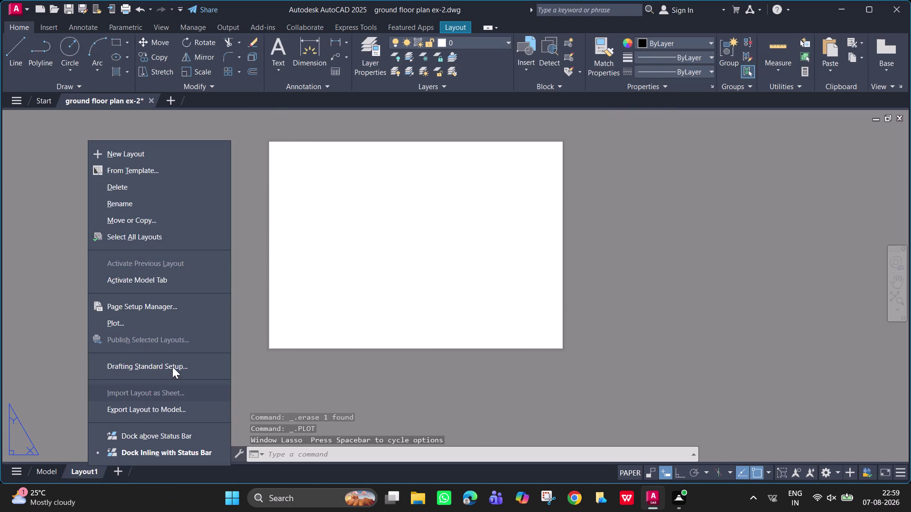
Reopen Setup1 in the Page Setup Manager, accept it unchanged, and close.
click(176, 309)
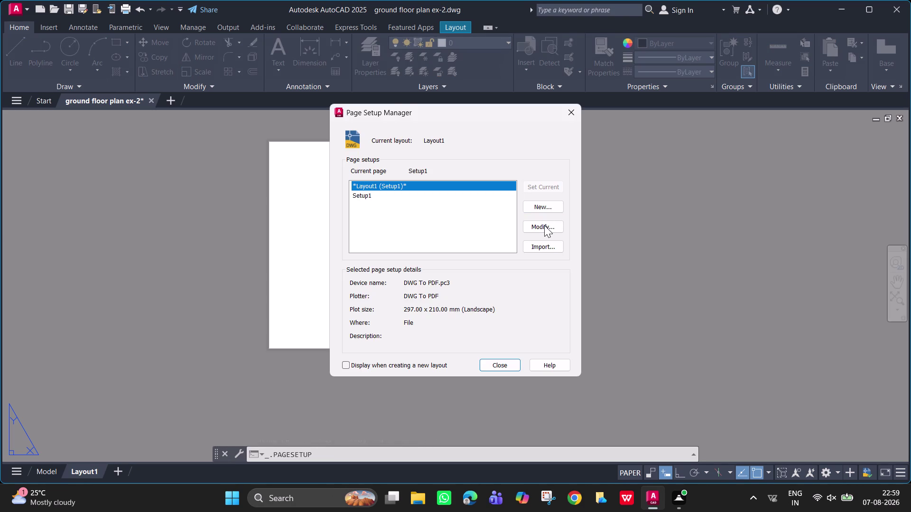
click(544, 226)
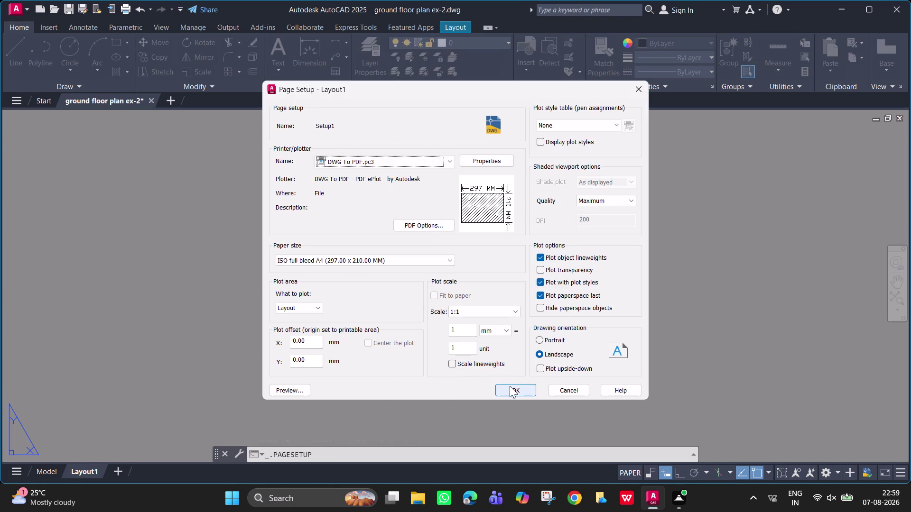
click(509, 388)
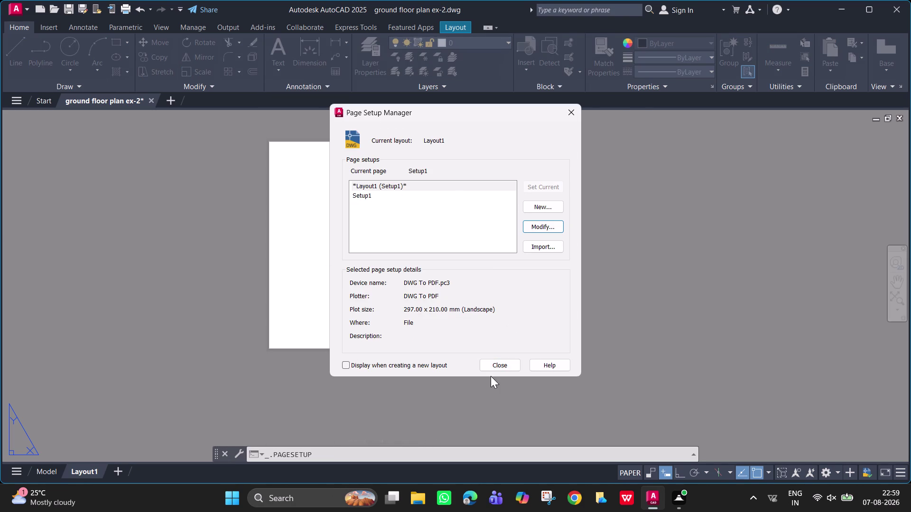
click(487, 363)
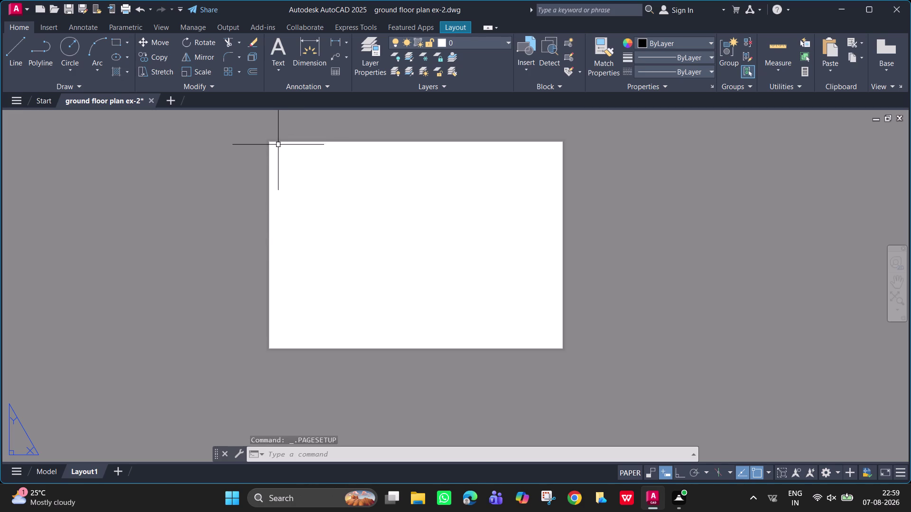
Cancel a window selection on the sheet and return to the Layout1 view.
click(278, 145)
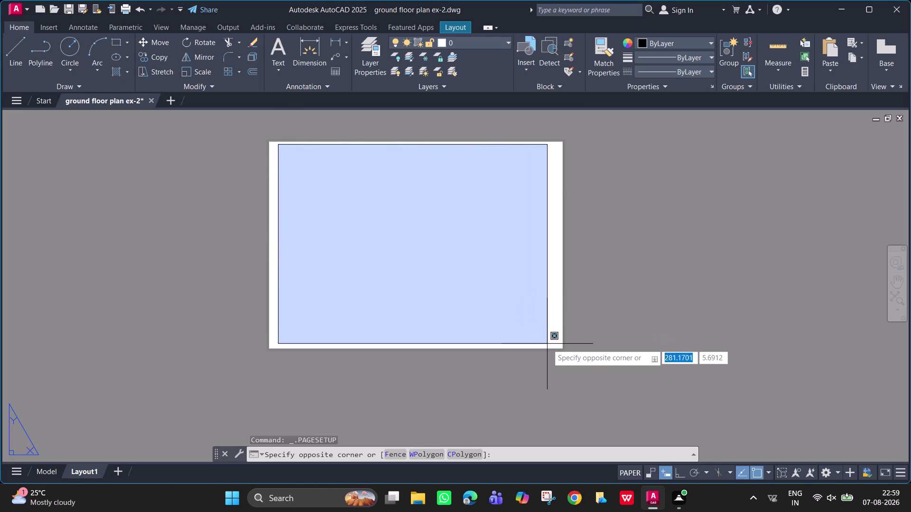
click(553, 346)
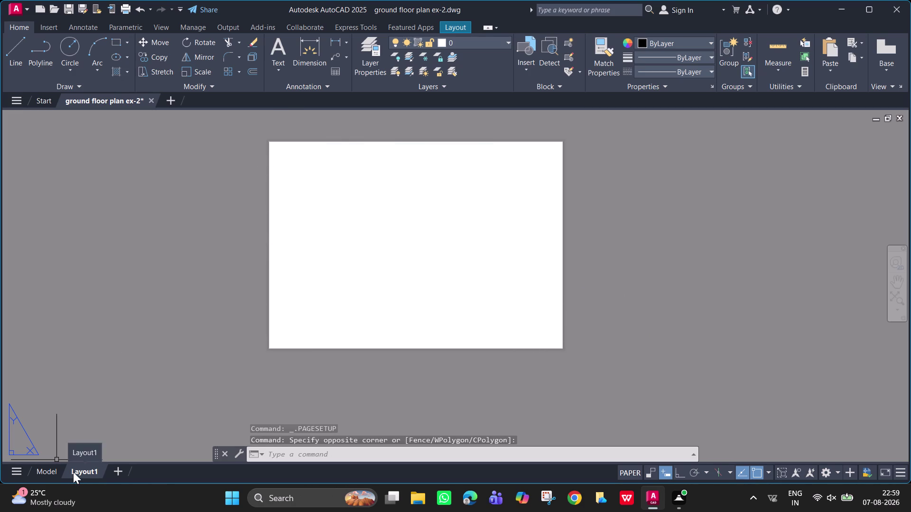
click(74, 472)
click(58, 471)
click(75, 474)
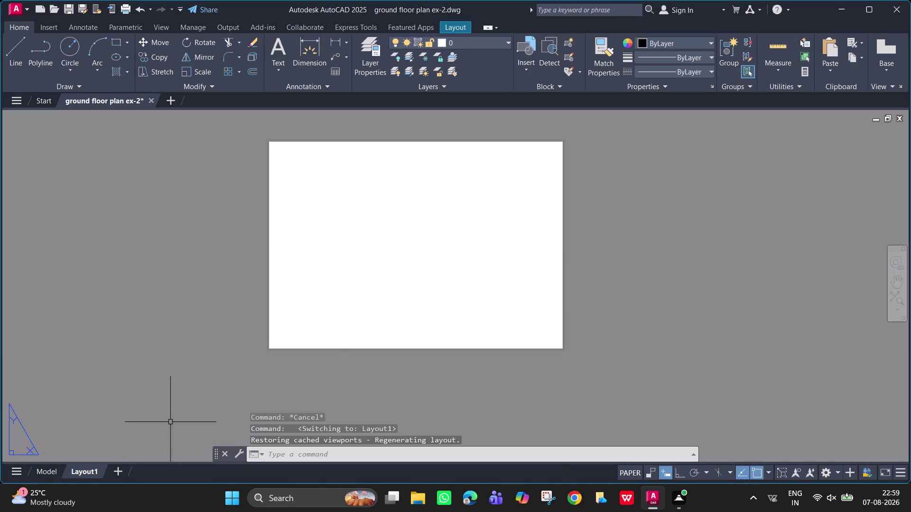
scroll(down, 3)
scroll(up, 3)
scroll(up, 3)
middle_drag(457, 230, 365, 253)
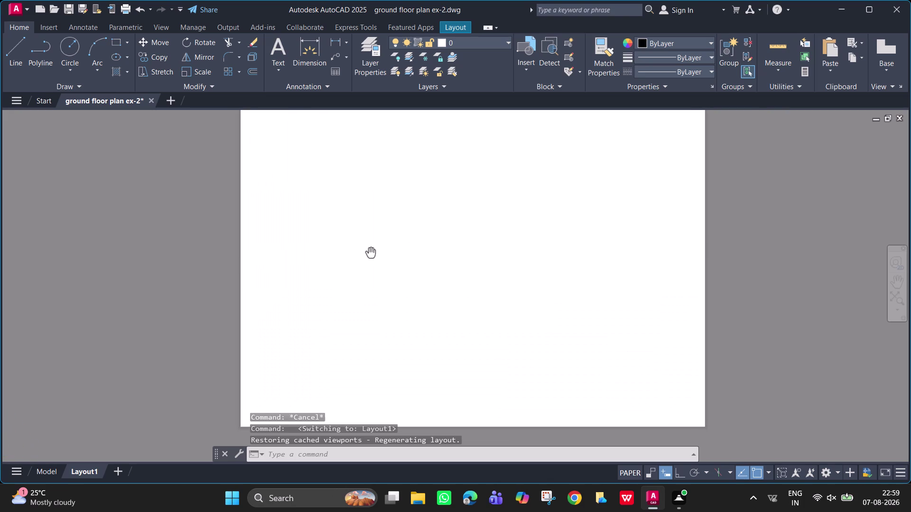
middle_drag(365, 253, 365, 254)
scroll(down, 3)
Undo repeatedly until the erased GROUND FLOOR PLAN viewport reappears on Layout1.
key(ctrl+z)
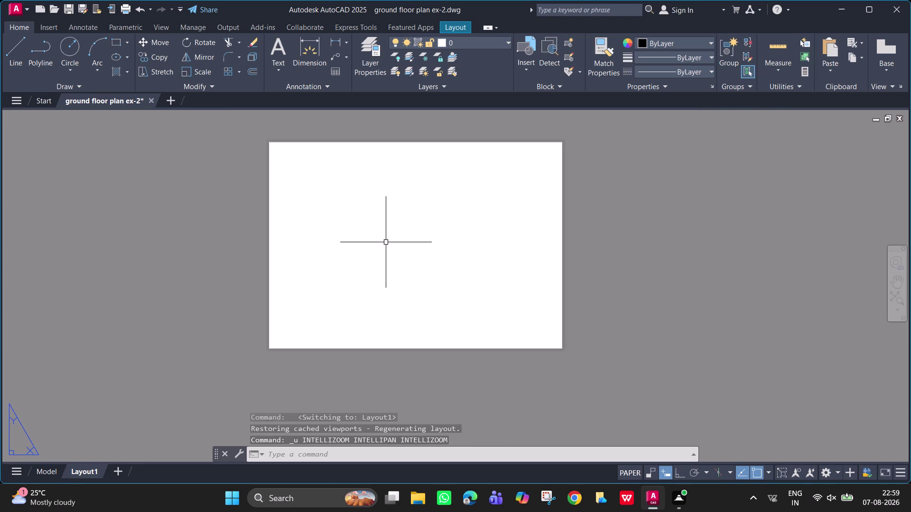
key(ctrl+z)
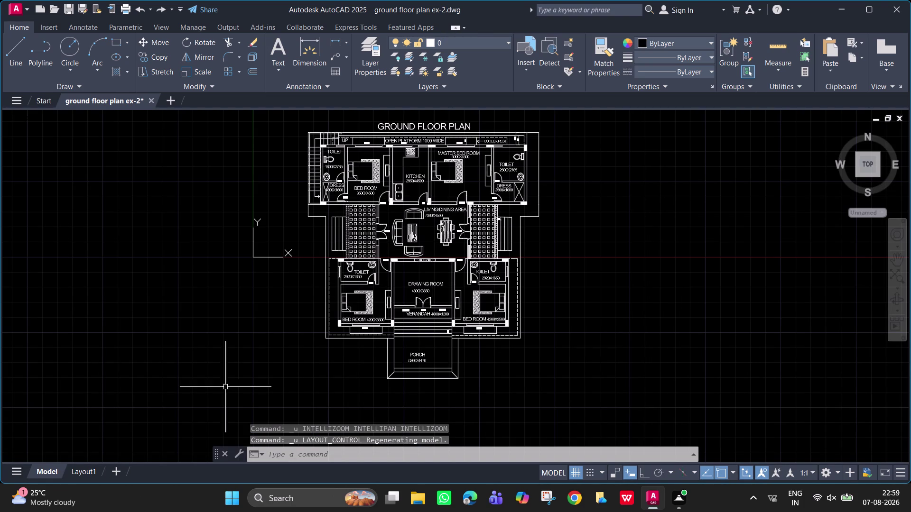
click(95, 481)
click(82, 471)
key(ctrl+z)
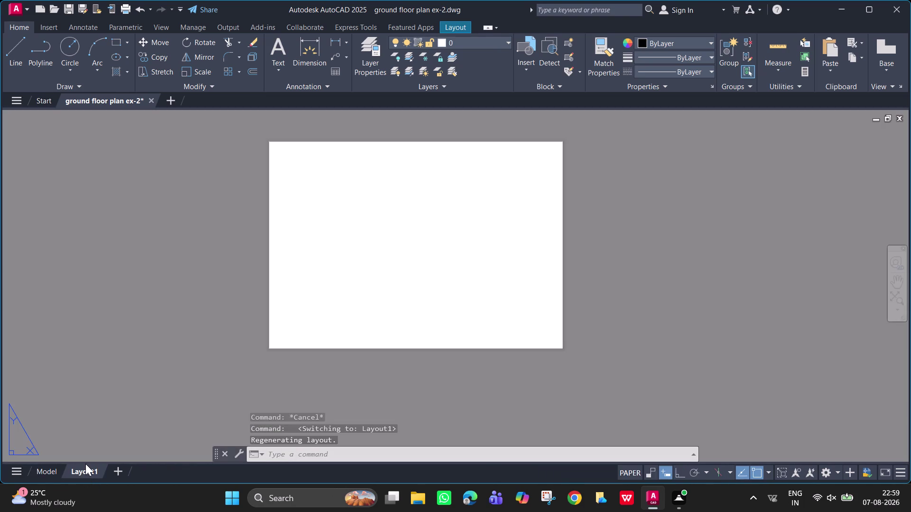
key(ctrl+z)
key(ctrl+z)
key(ctrl+z)
key(ctrl+z)
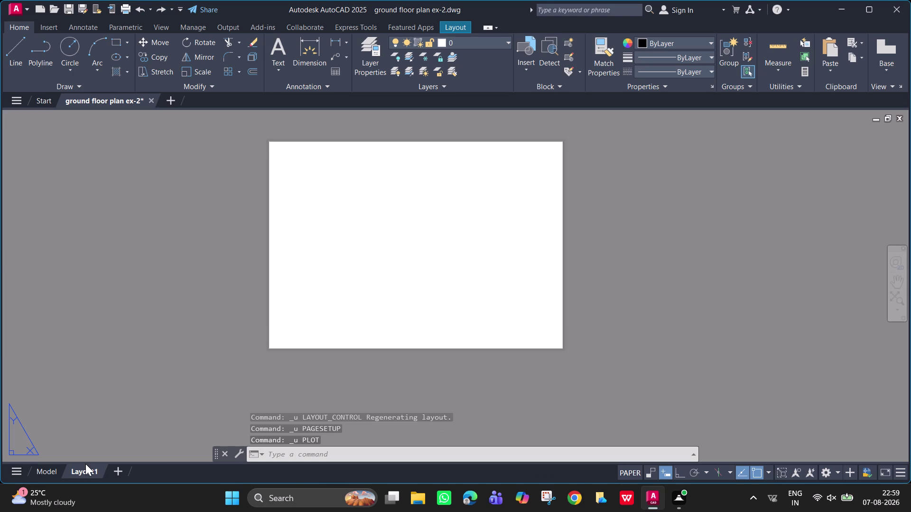
key(ctrl+z)
scroll(down, 3)
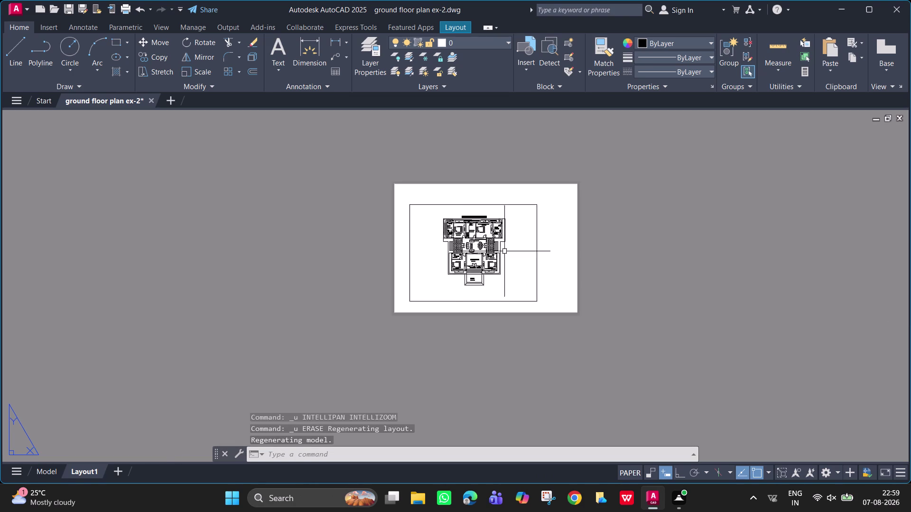
scroll(up, 3)
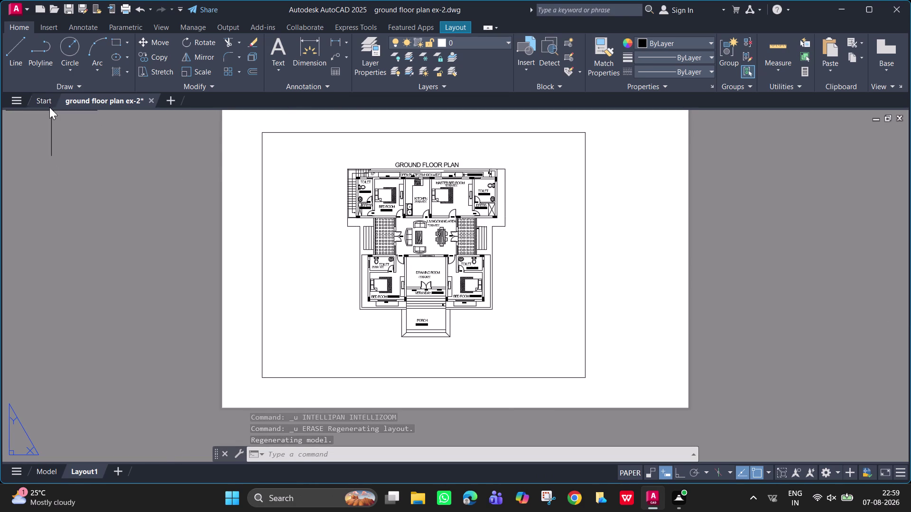
key(ctrl+p)
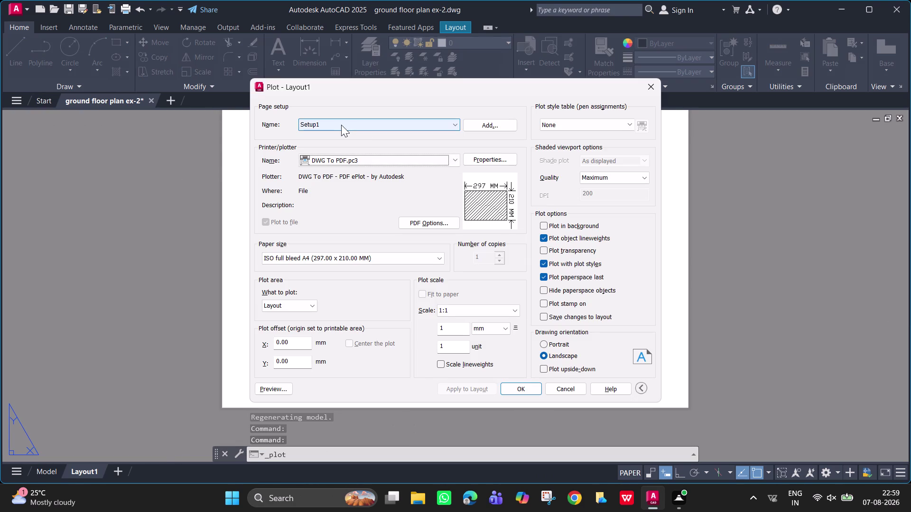
Accept the Setup1 plot settings and save ground floor plan ex-2-Layout1.pdf into AUTOCAD FILES.
click(520, 391)
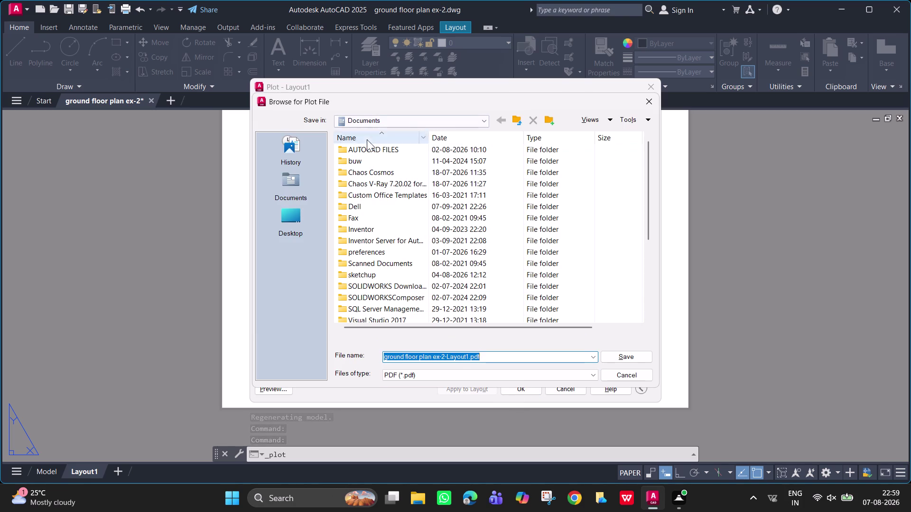
double_click(377, 154)
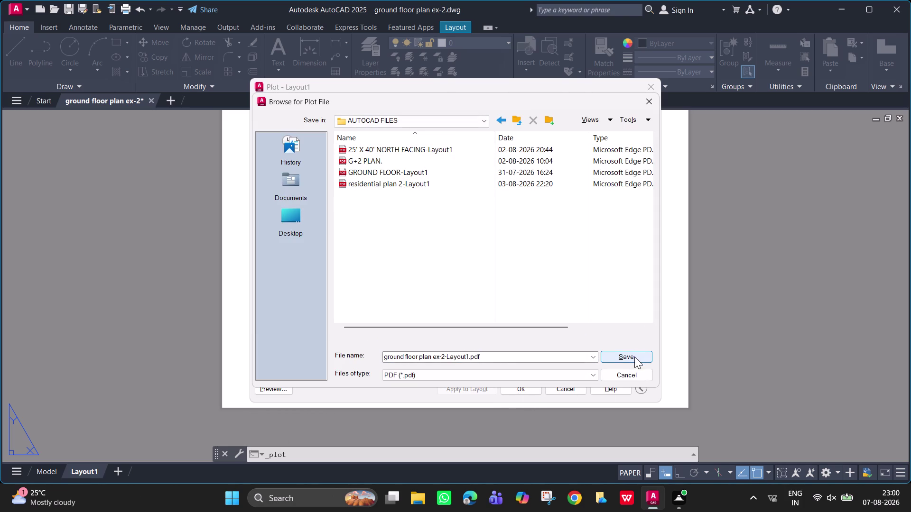
click(584, 373)
click(579, 383)
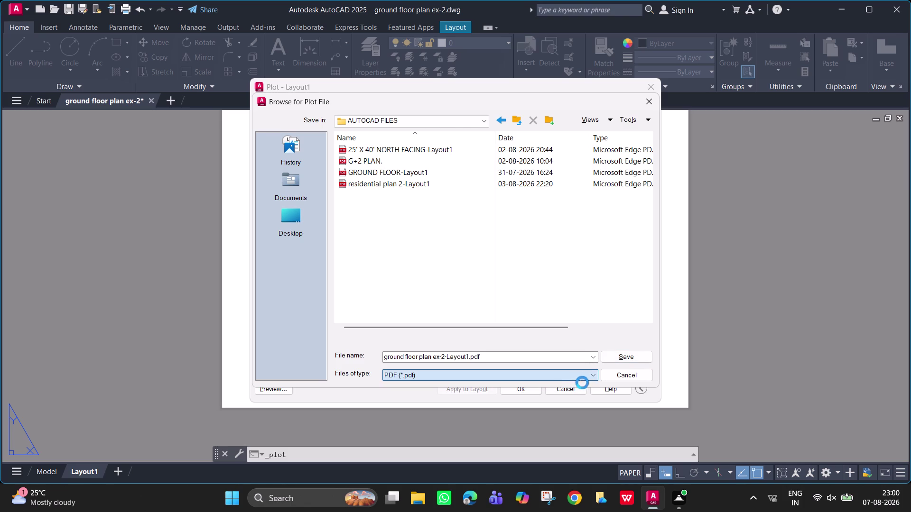
click(620, 359)
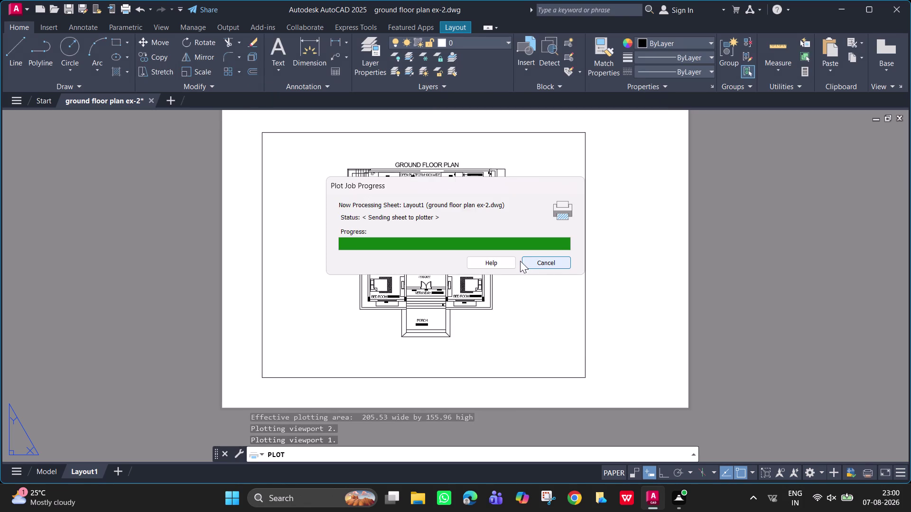